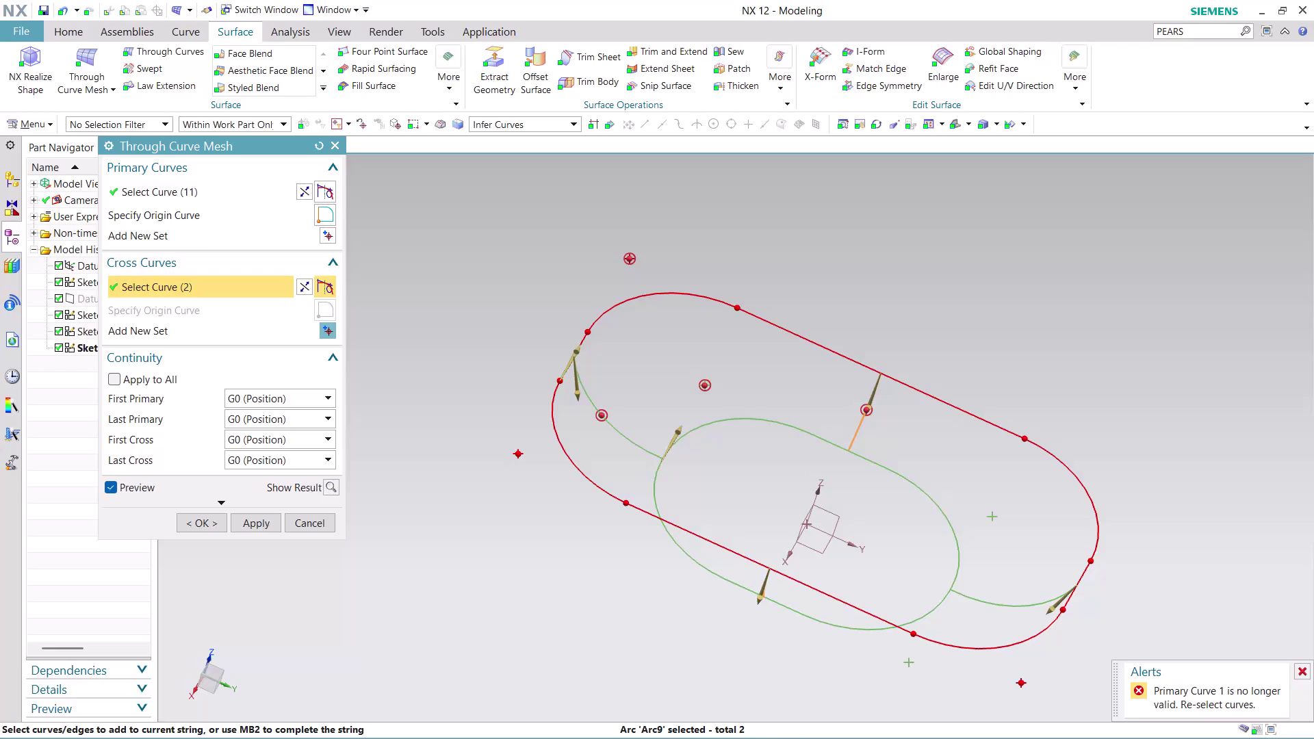
Cancel the invalid primary-curve attempt and relaunch Through Curve Mesh from the Surface tab.
click(311, 525)
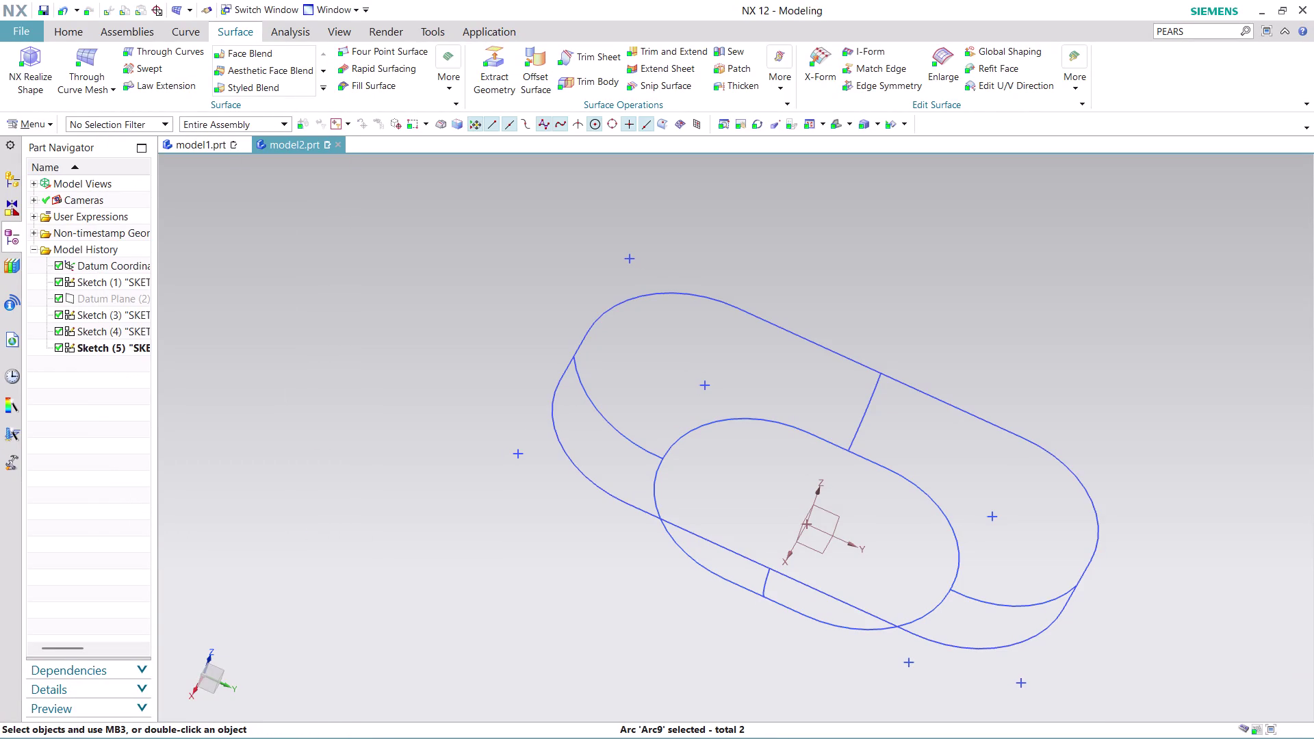
click(322, 337)
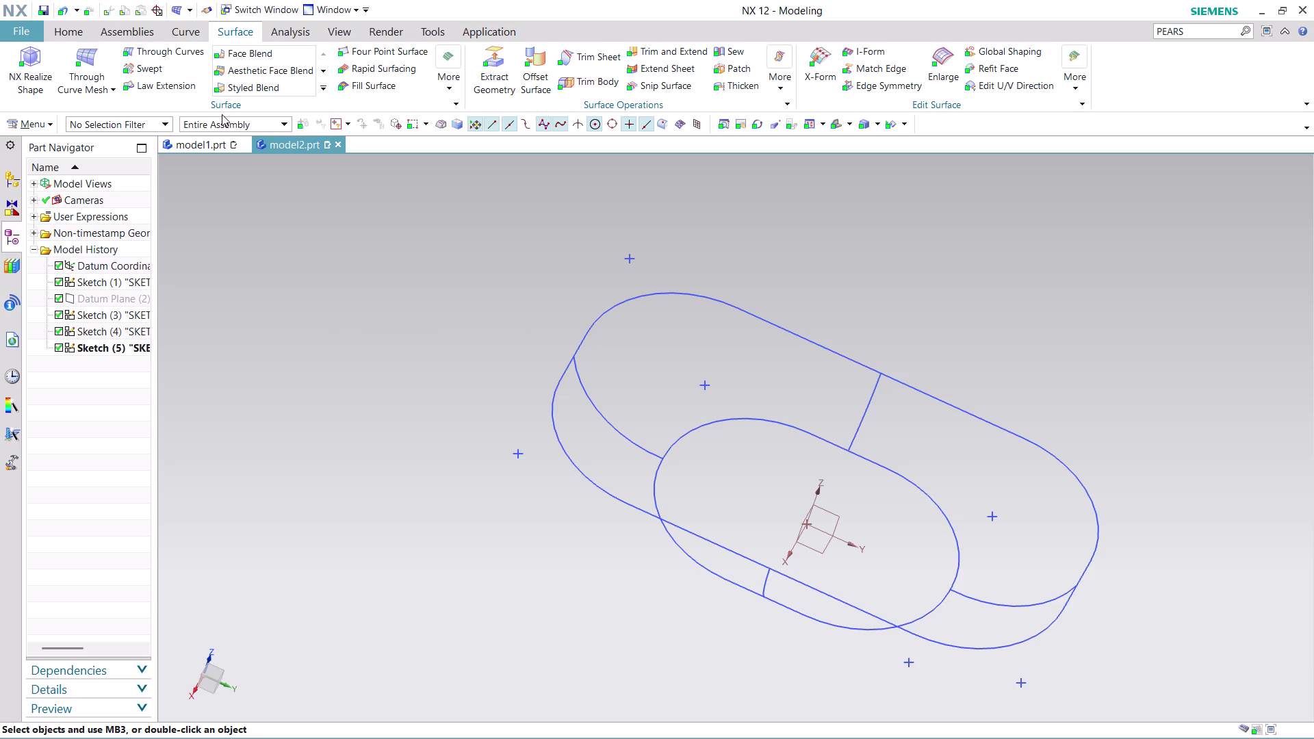
click(100, 65)
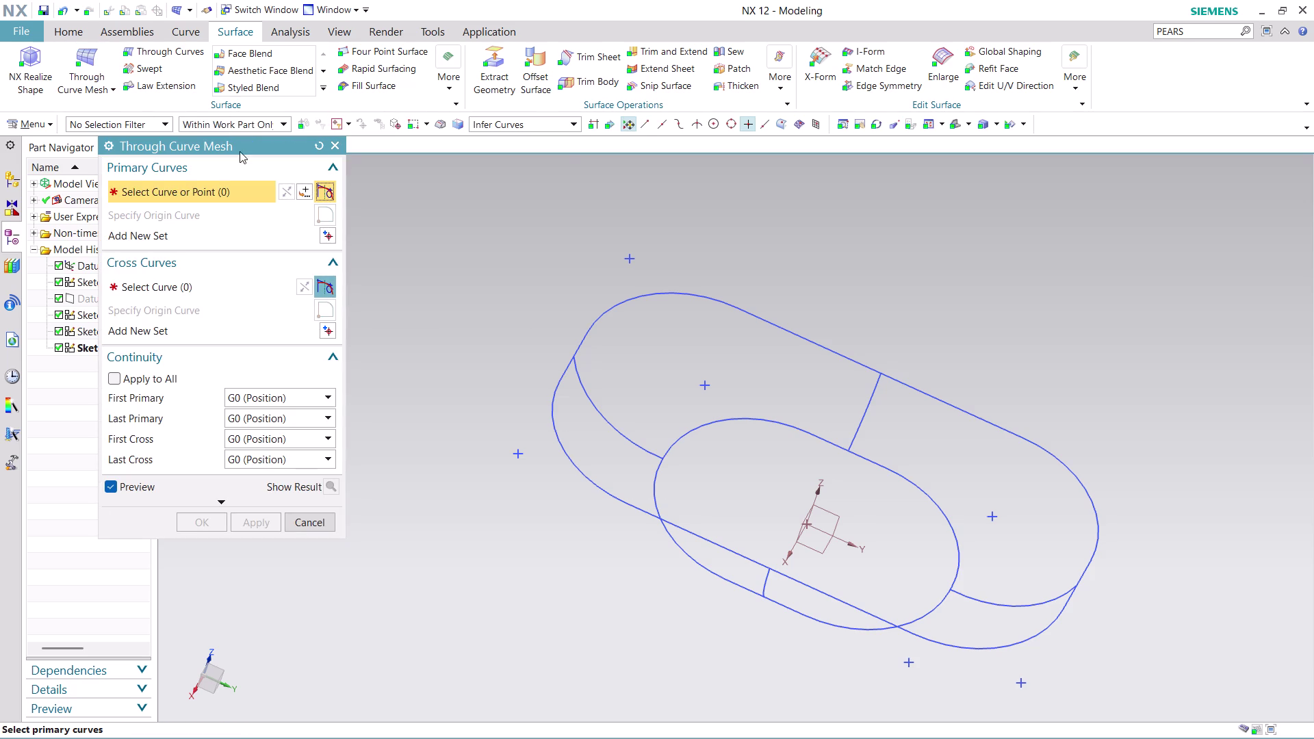
Using the Tangent Curves rule, set the outer capsule loop as the first primary string, reversed.
click(566, 124)
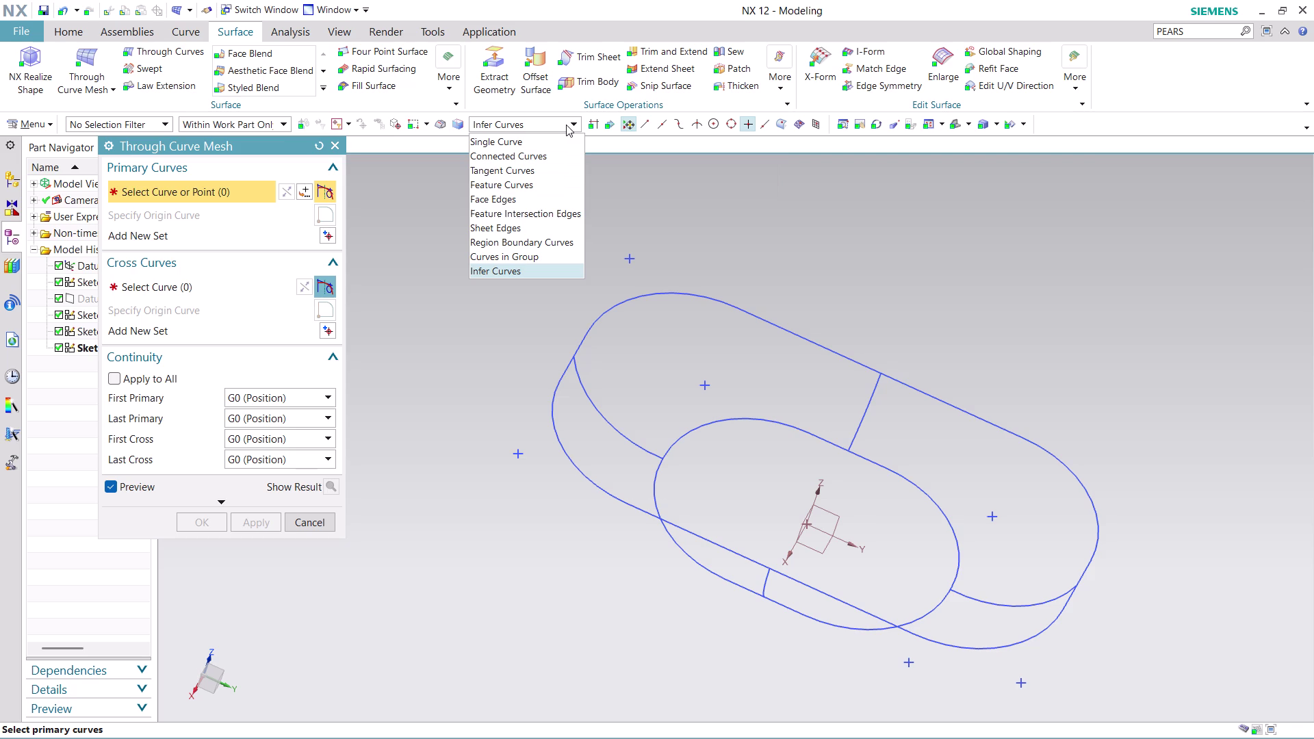
click(543, 170)
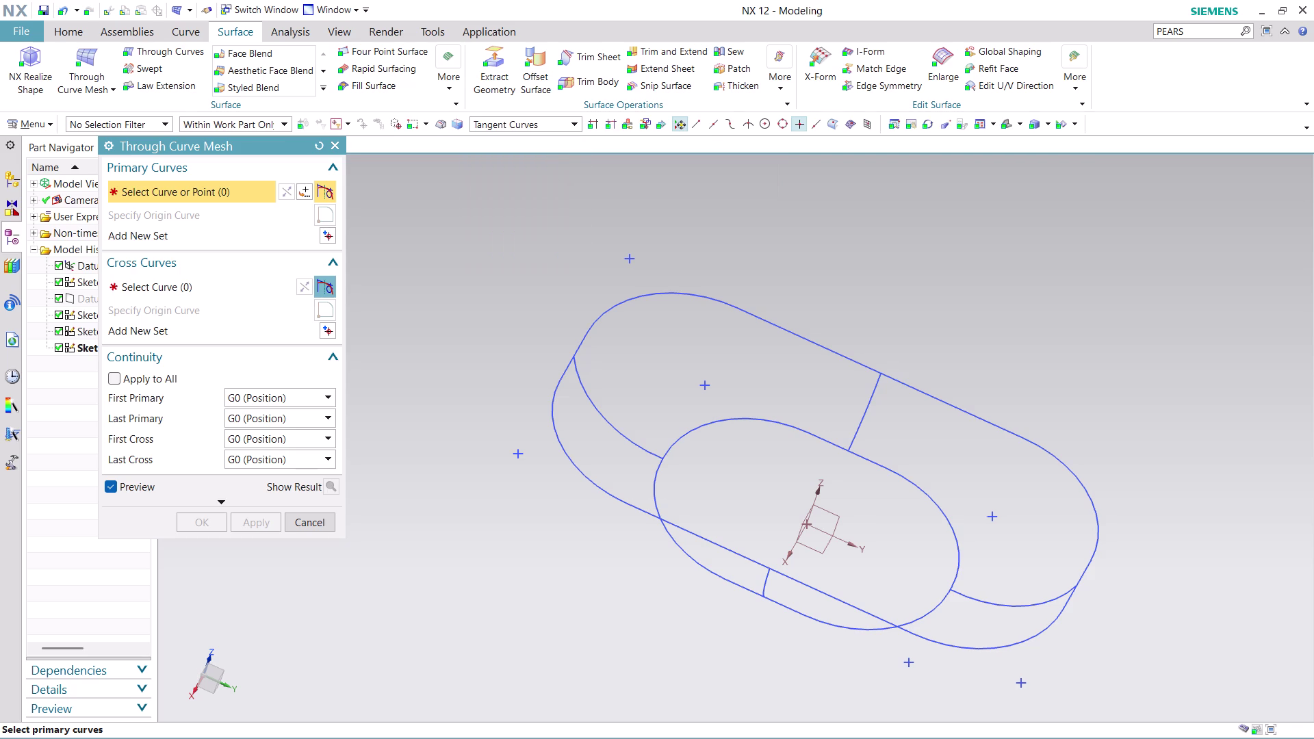
click(572, 354)
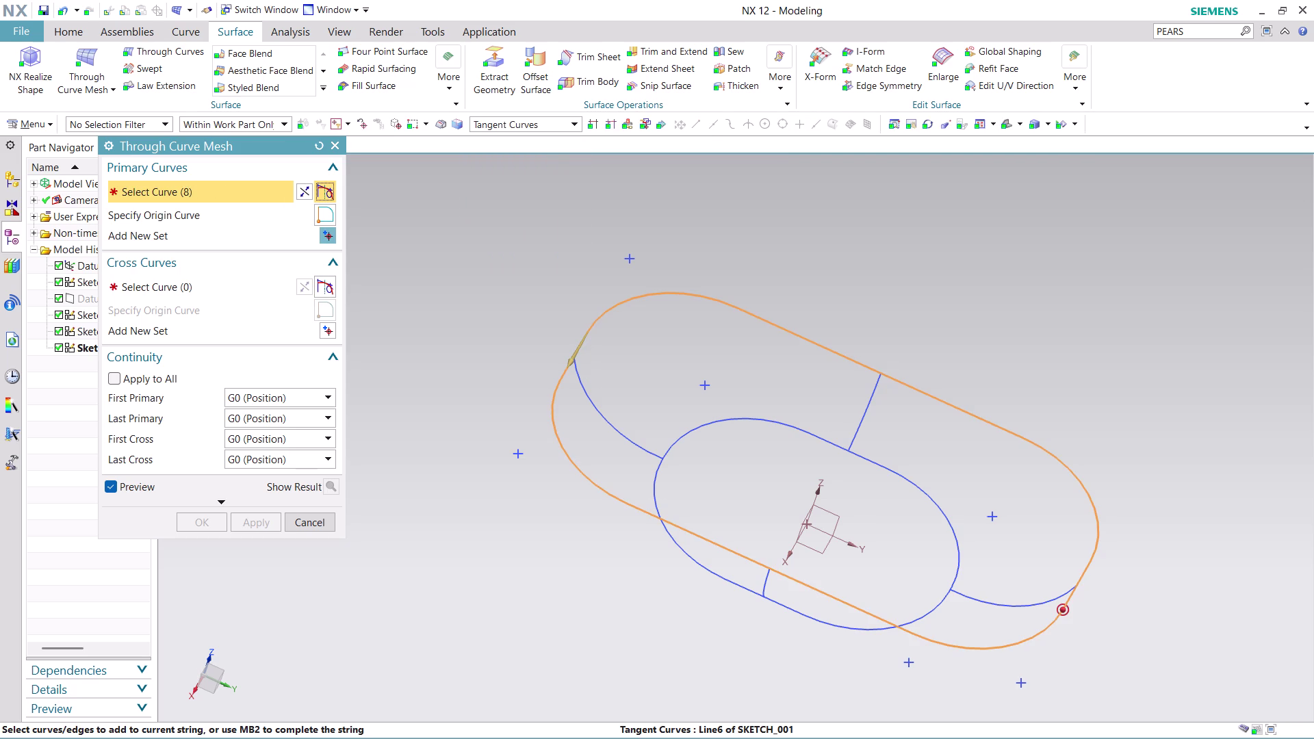
click(310, 194)
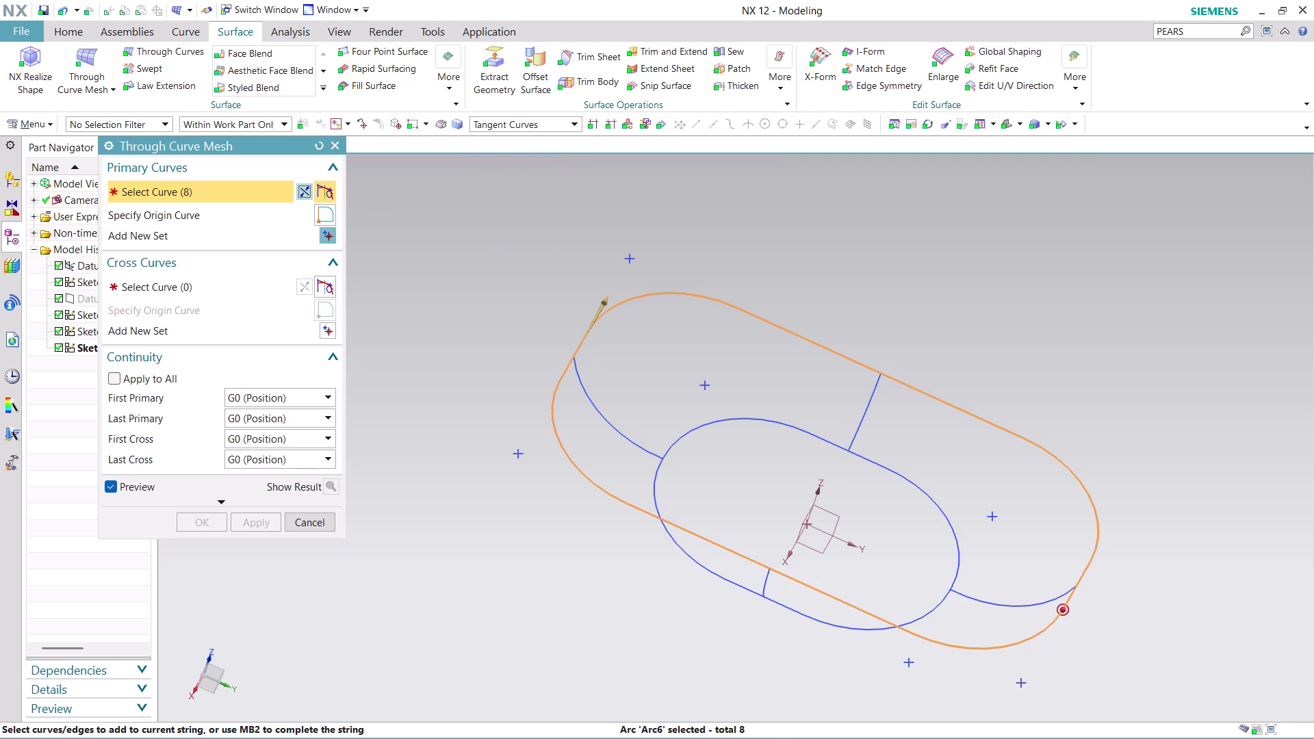
middle_click(413, 311)
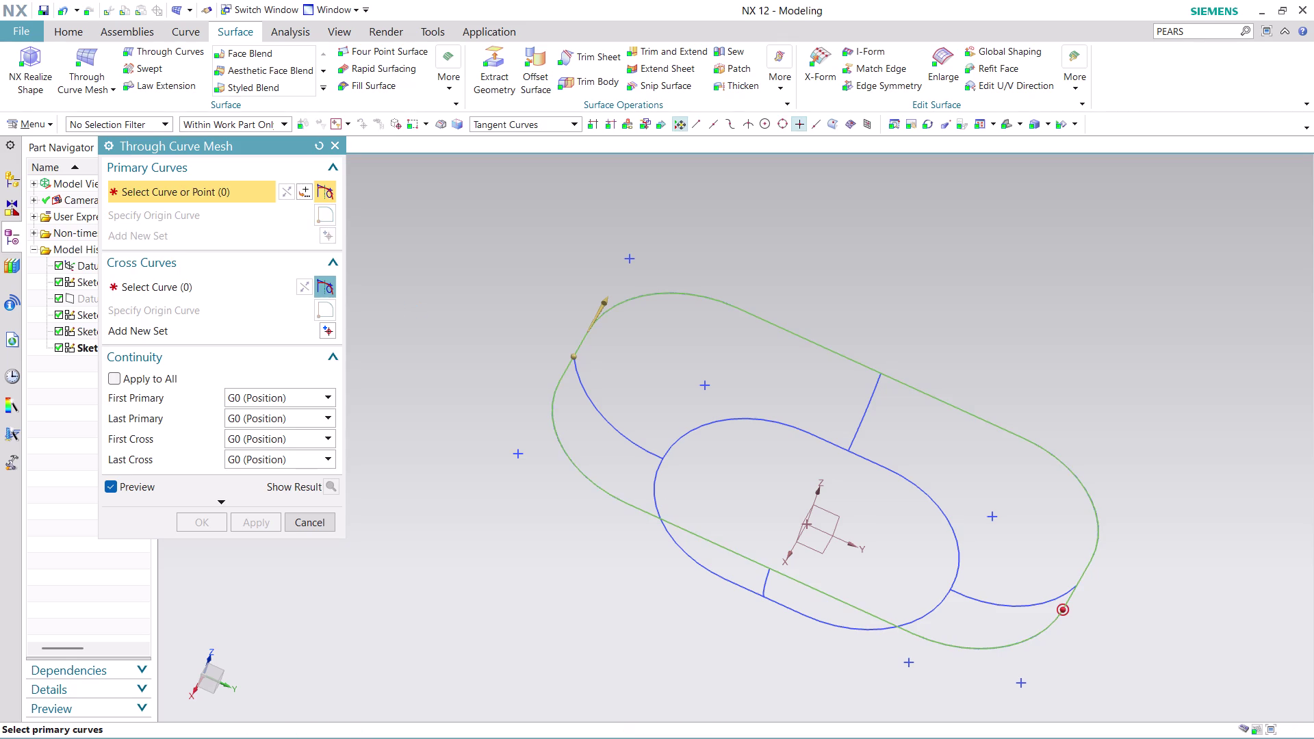
Add the inner capsule loop as the second primary string, reversed to match the outer.
click(657, 468)
click(306, 188)
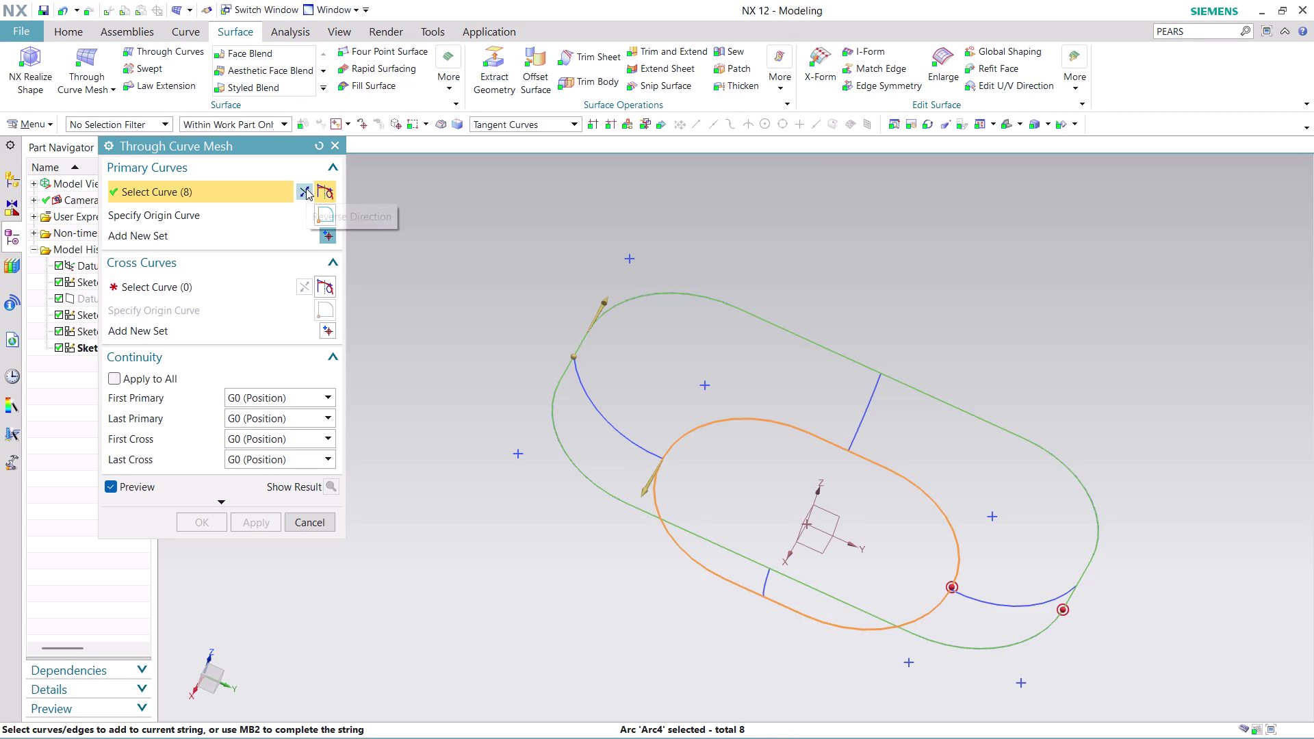
click(235, 287)
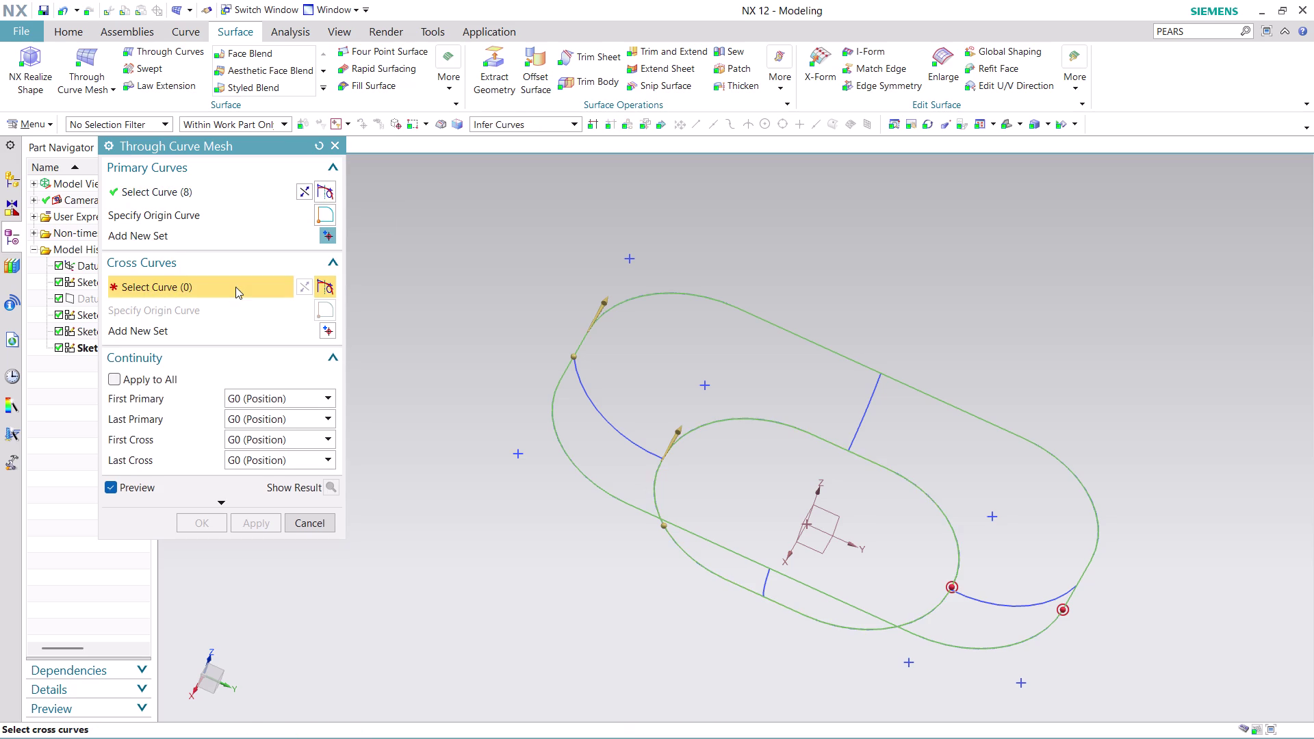
Try the lower-left arc and connecting line as cross curves, then cancel and reopen Through Curve Mesh.
click(603, 406)
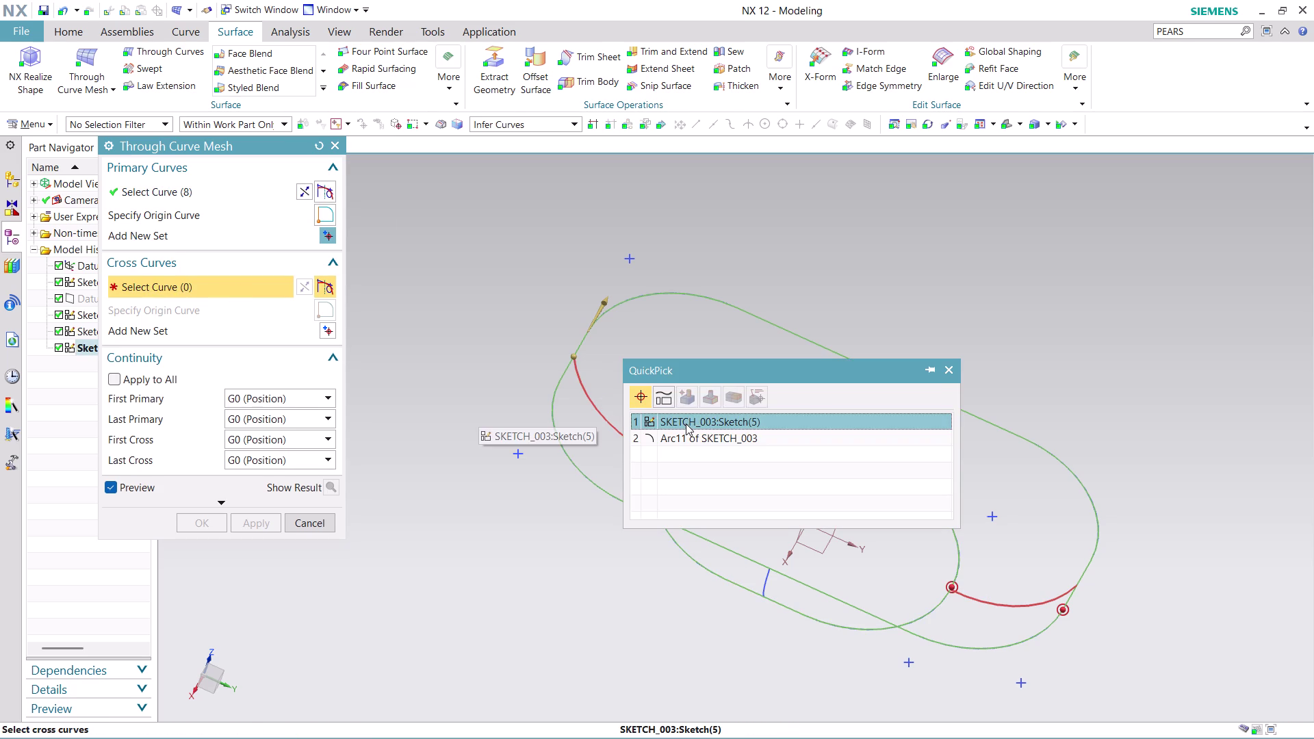
click(686, 424)
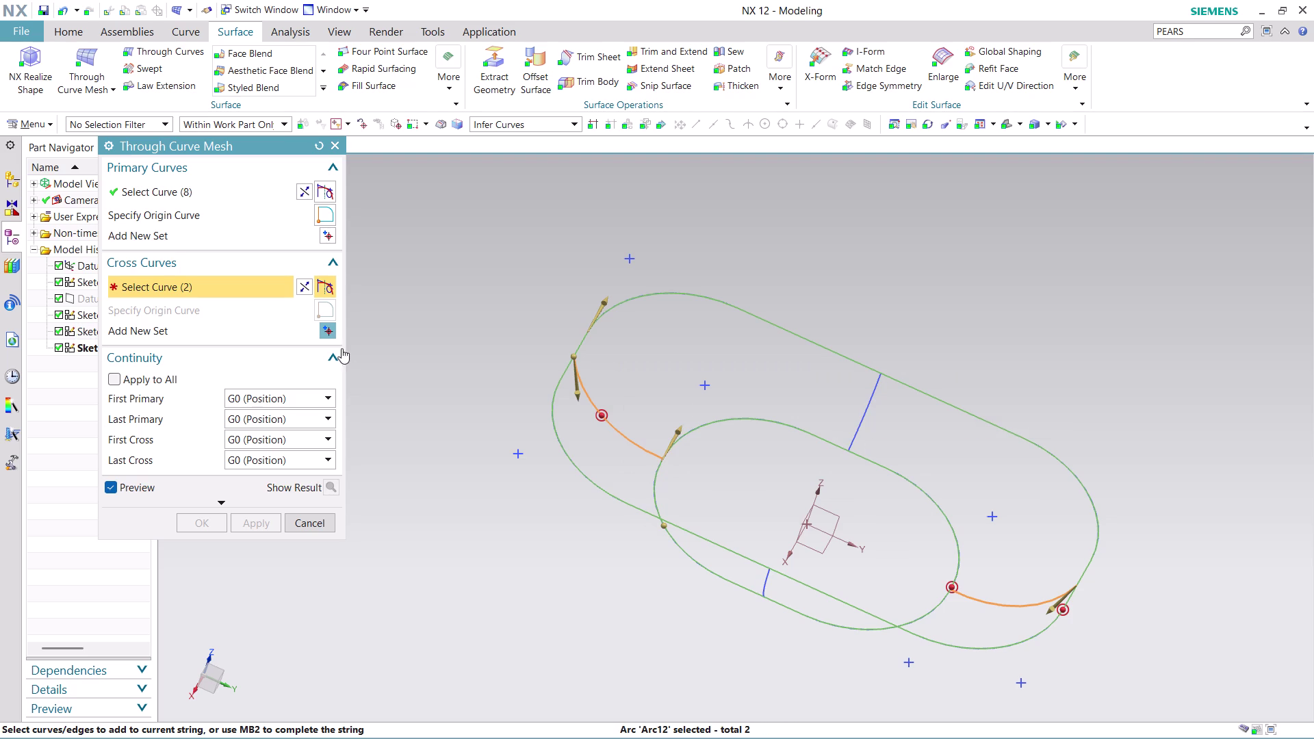
click(330, 329)
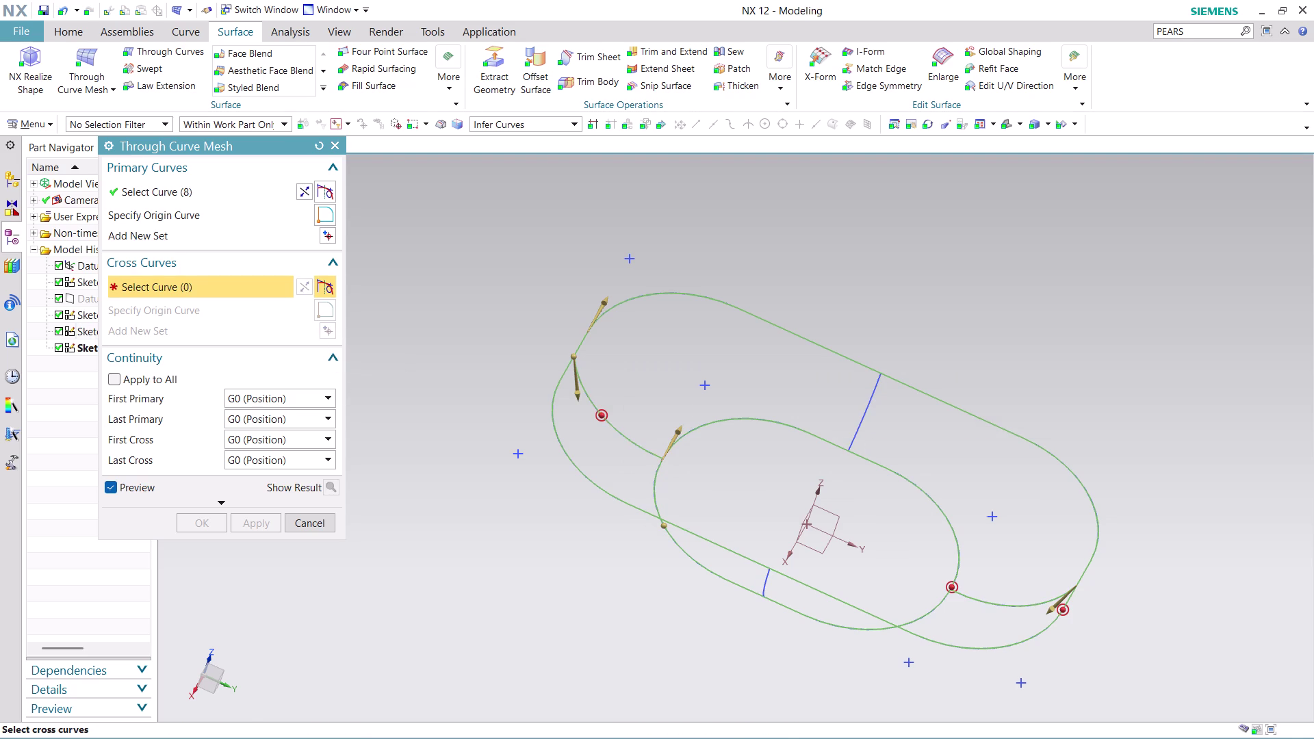
click(868, 404)
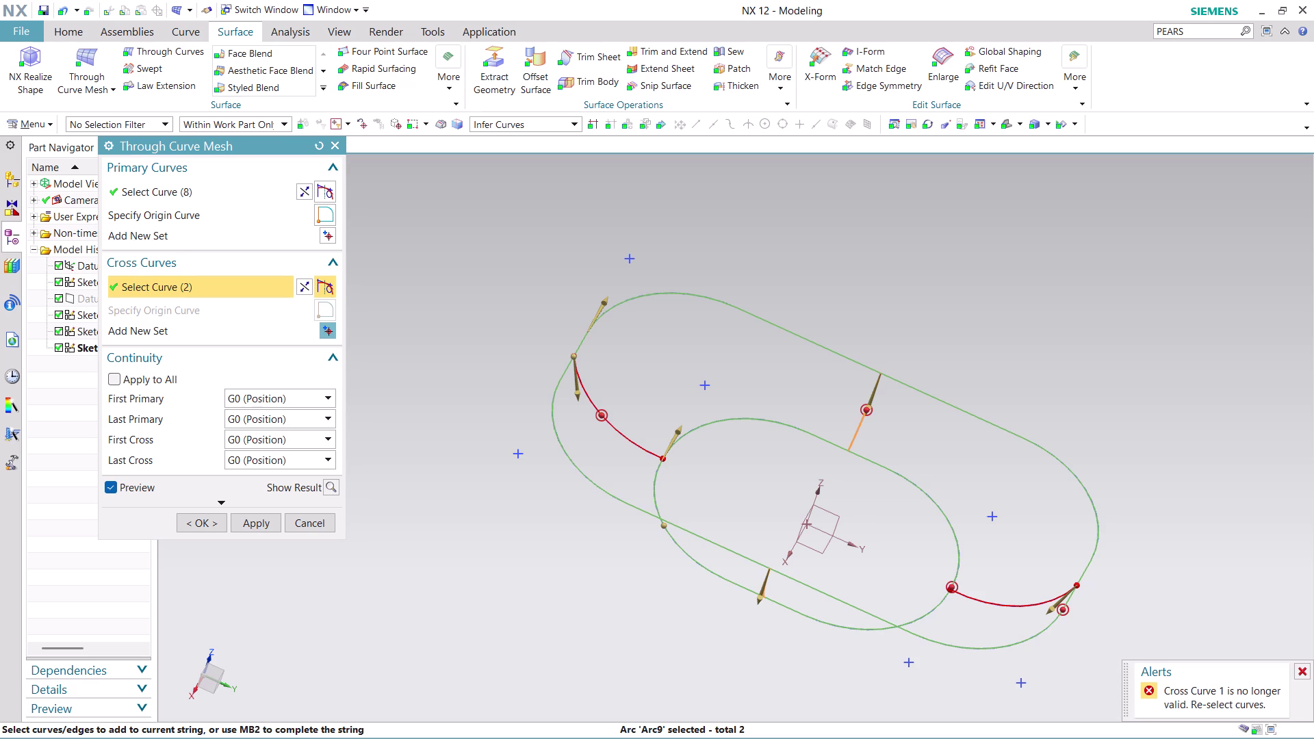
click(326, 526)
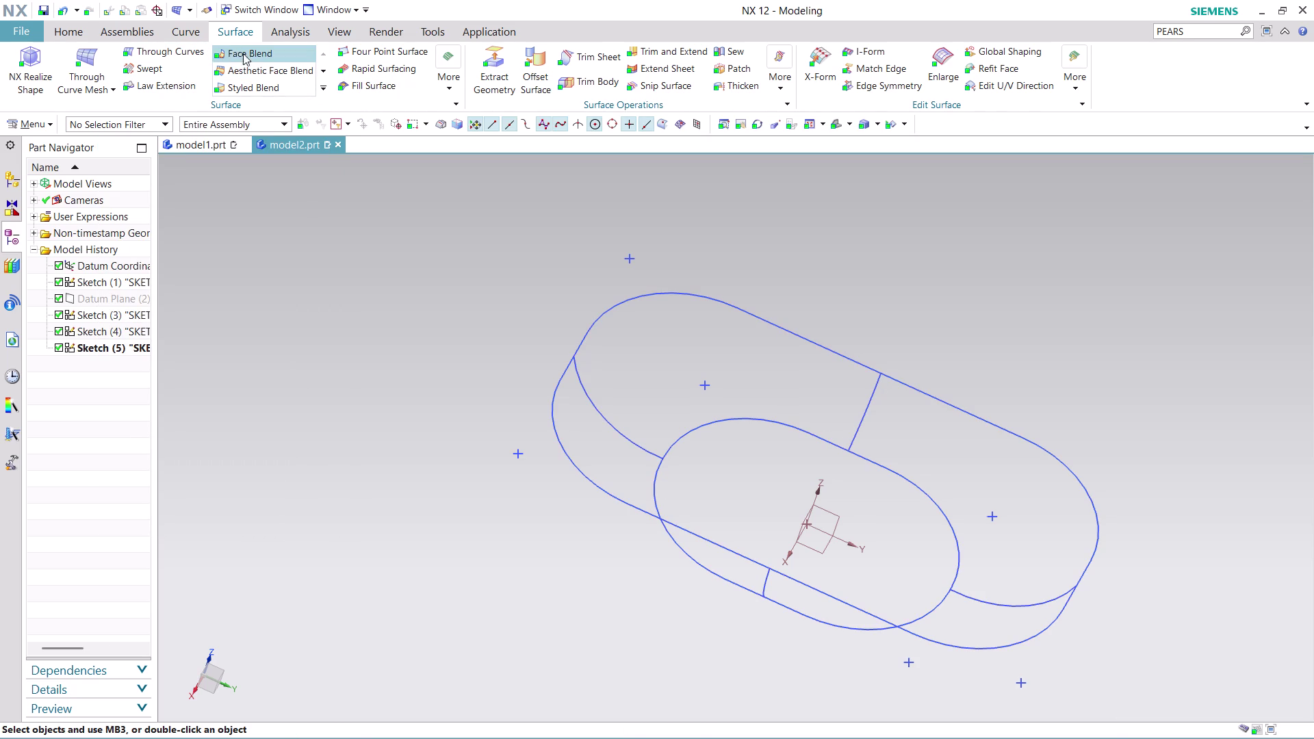
click(95, 54)
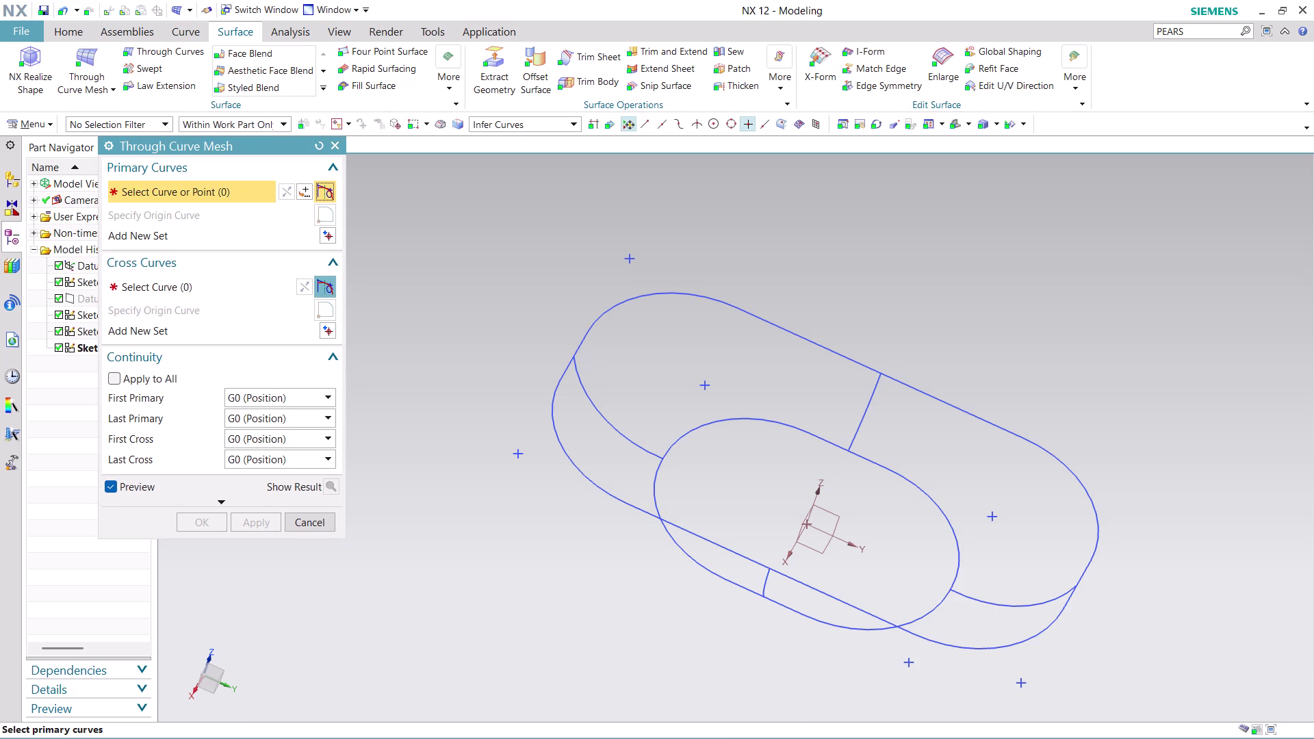
Reselect the outer and inner capsule loops as primary strings with Tangent Curves, reversing the inner.
click(531, 123)
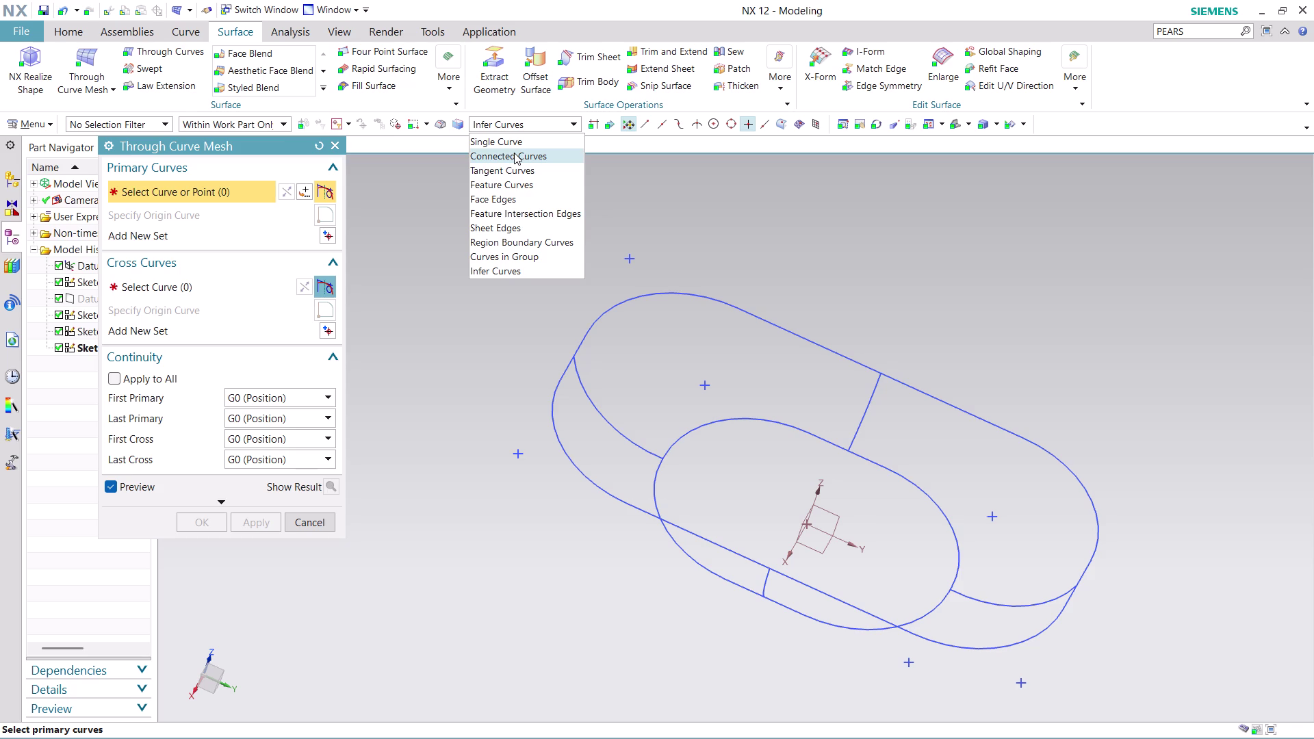
click(518, 171)
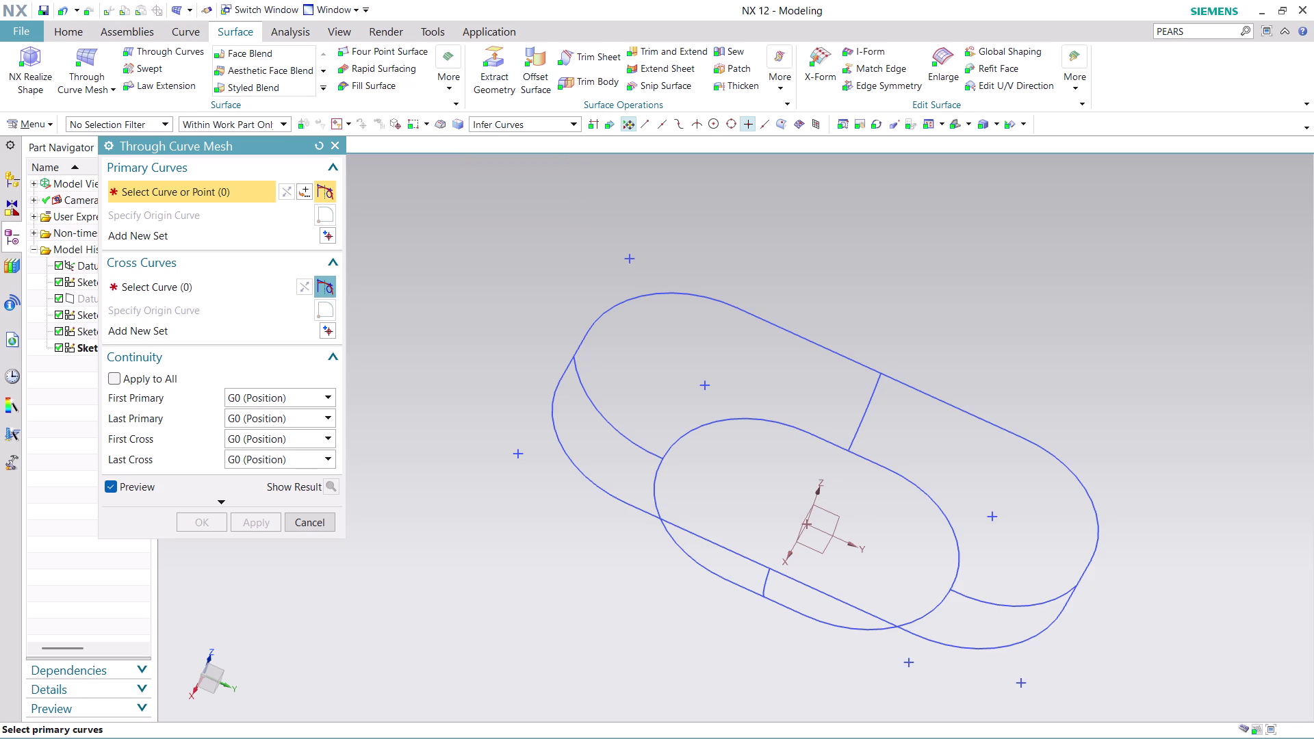
click(569, 358)
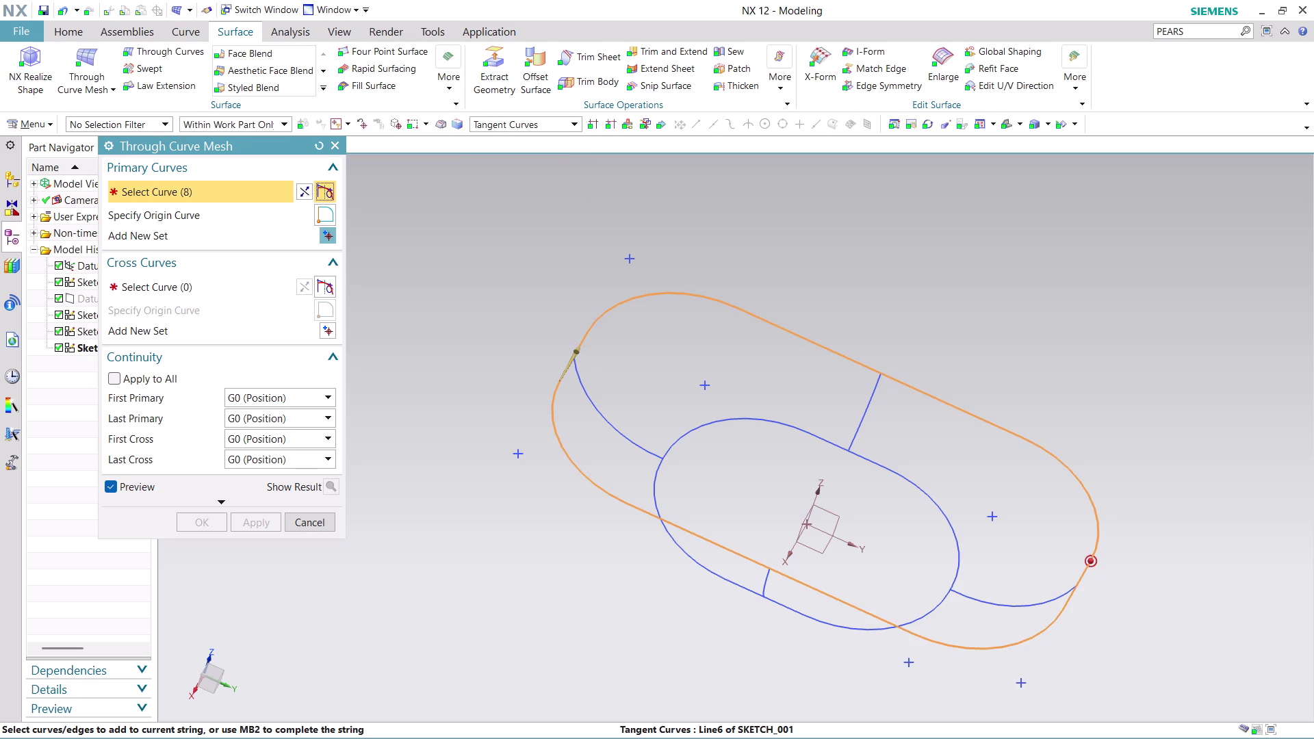
middle_click(536, 260)
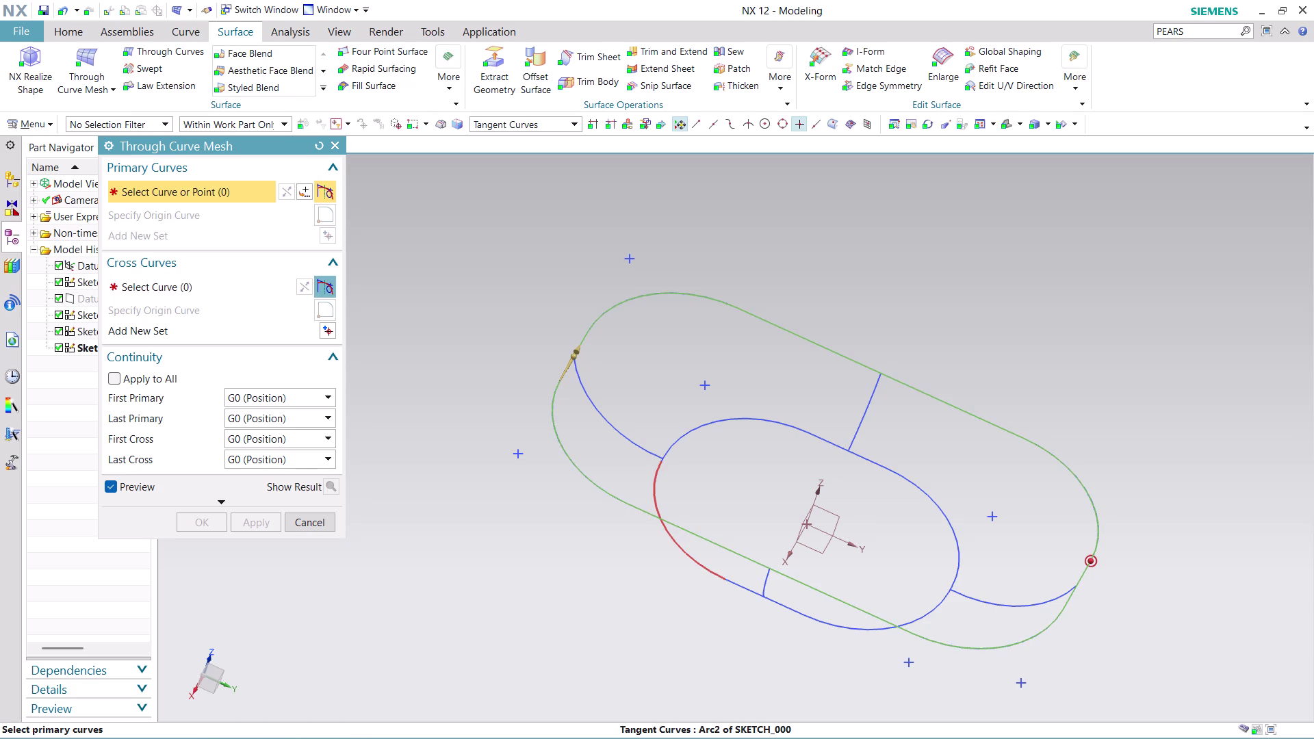
click(652, 492)
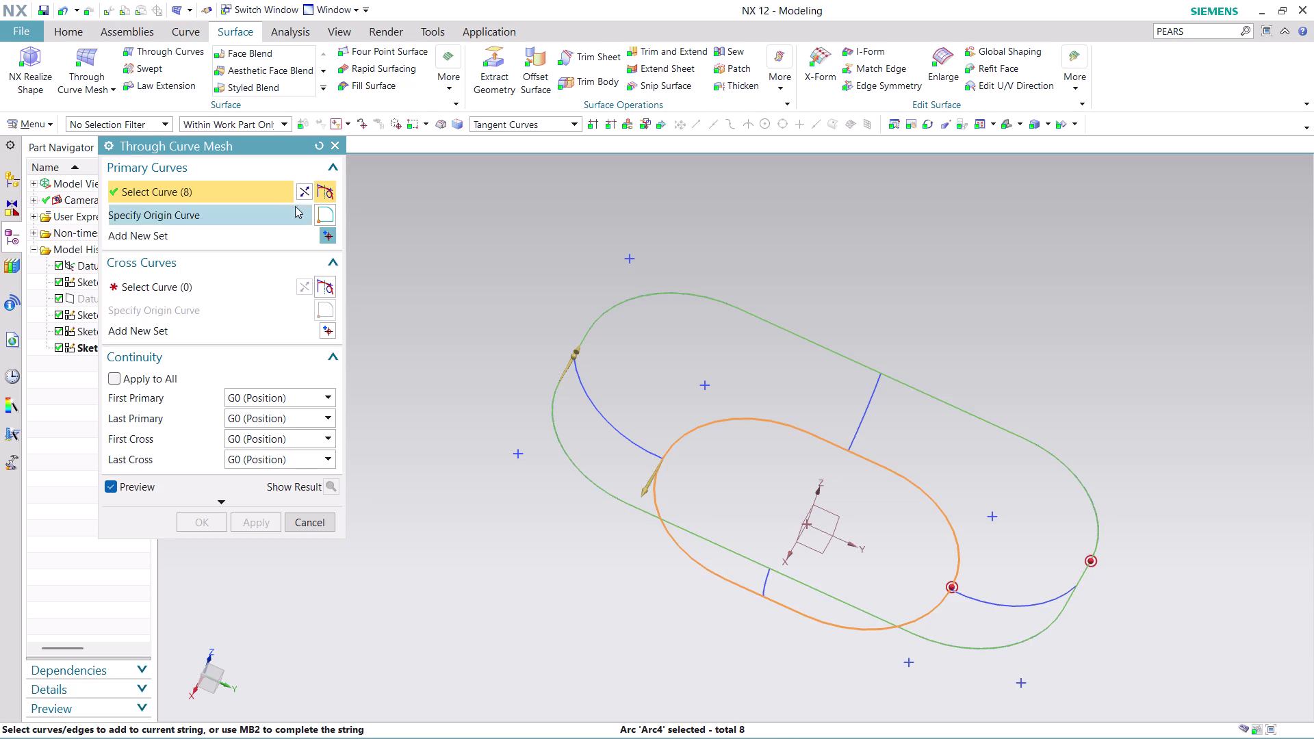
click(309, 188)
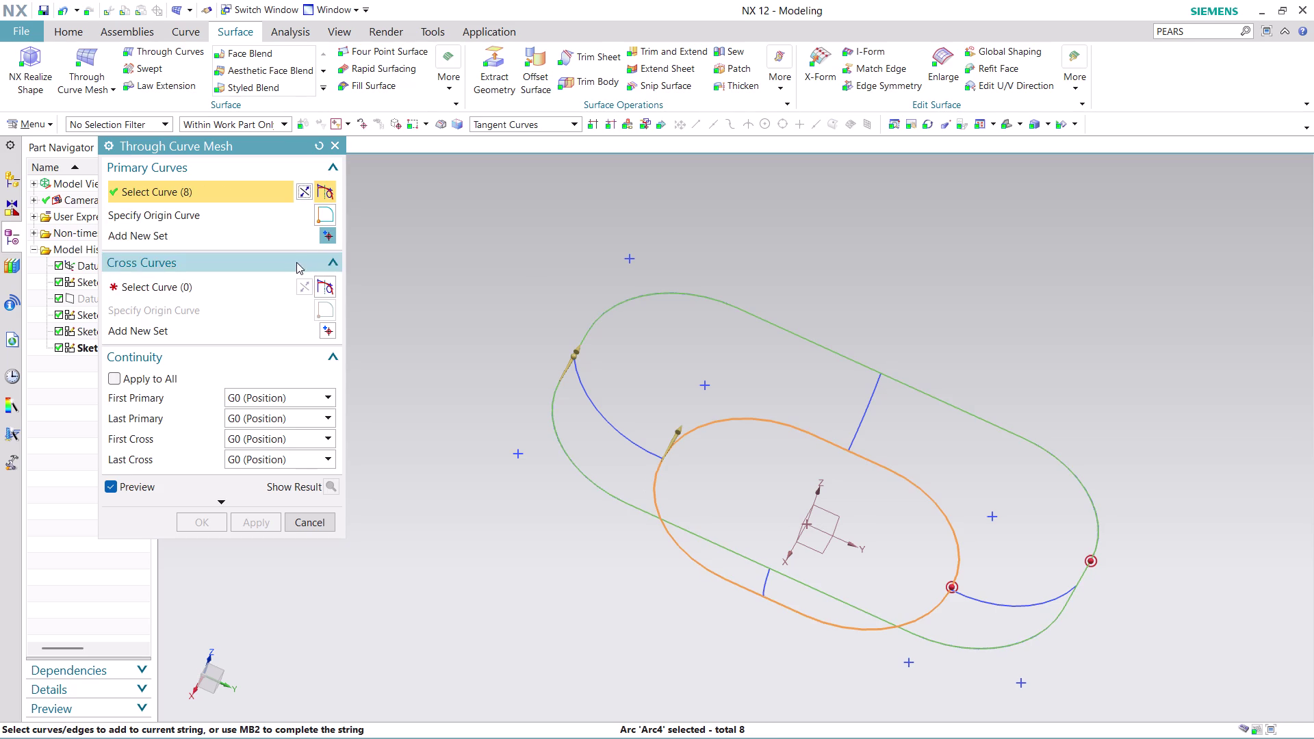
click(258, 292)
With Tangent Curves, pick the upper-left arc and middle line as the first cross string.
click(541, 128)
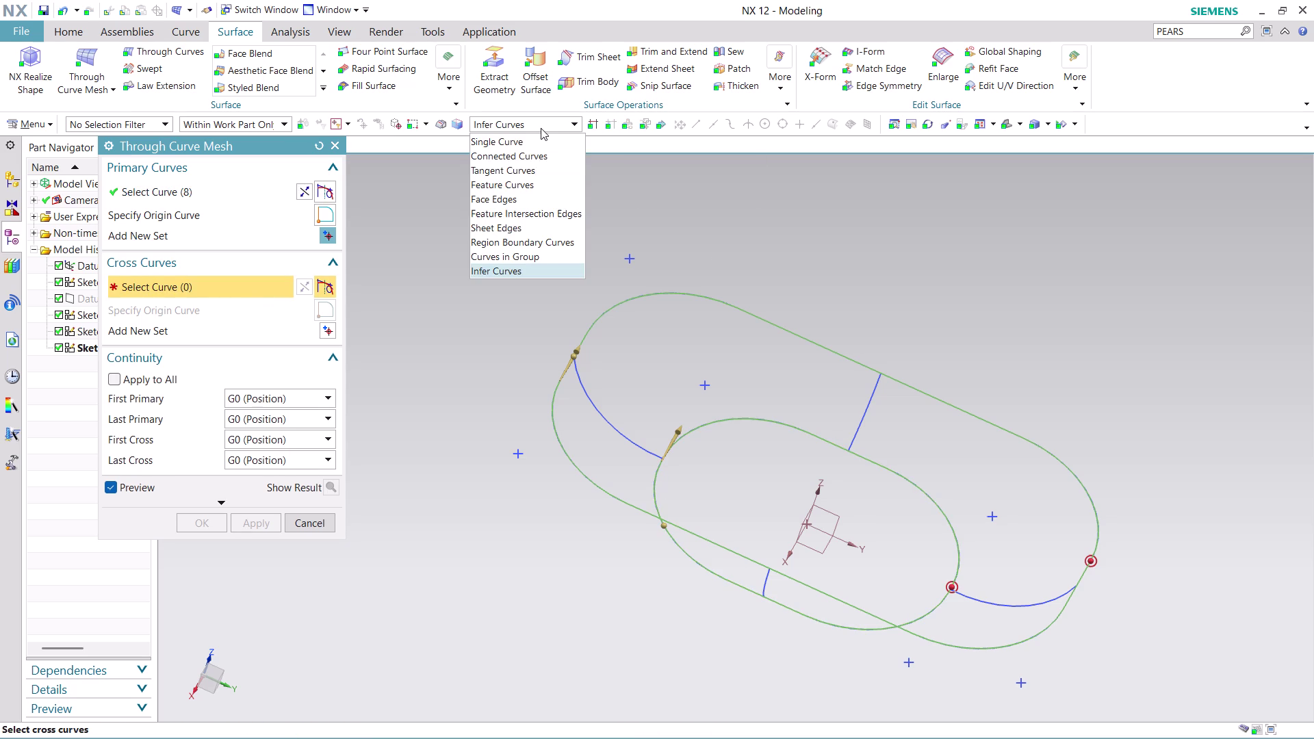
click(521, 165)
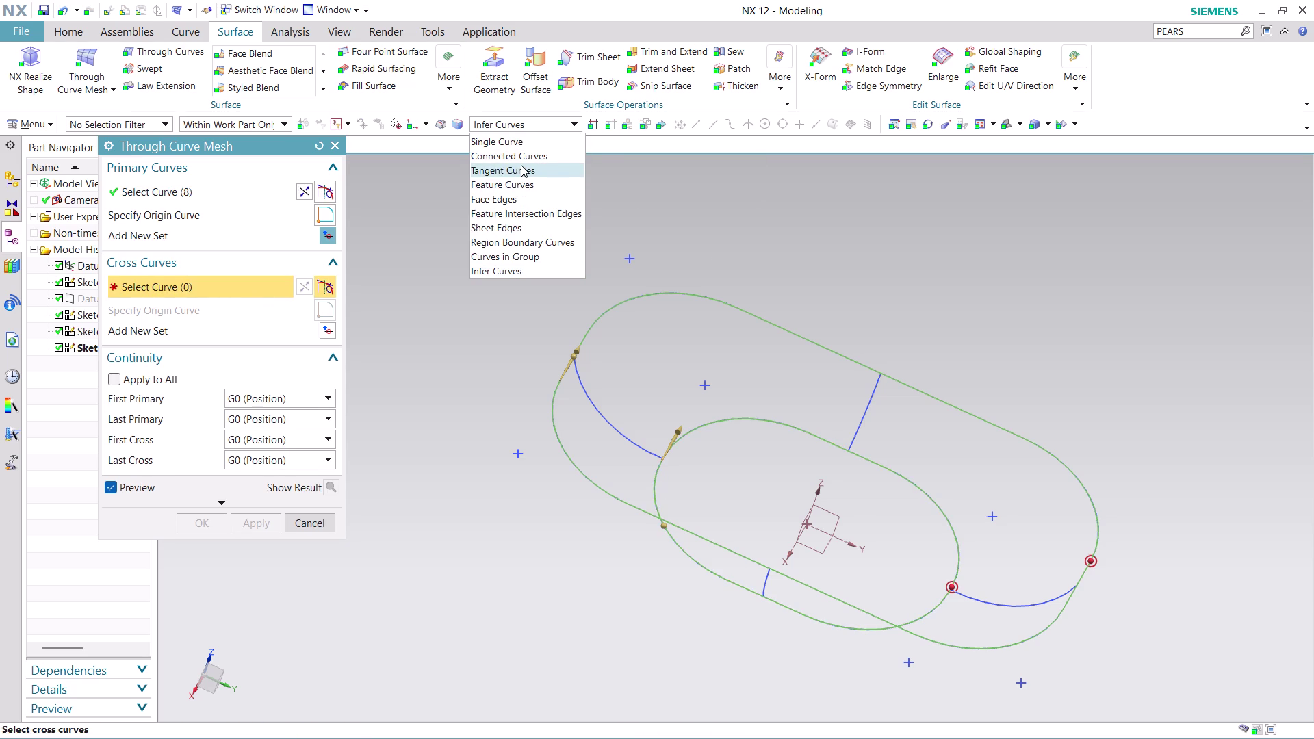
click(587, 390)
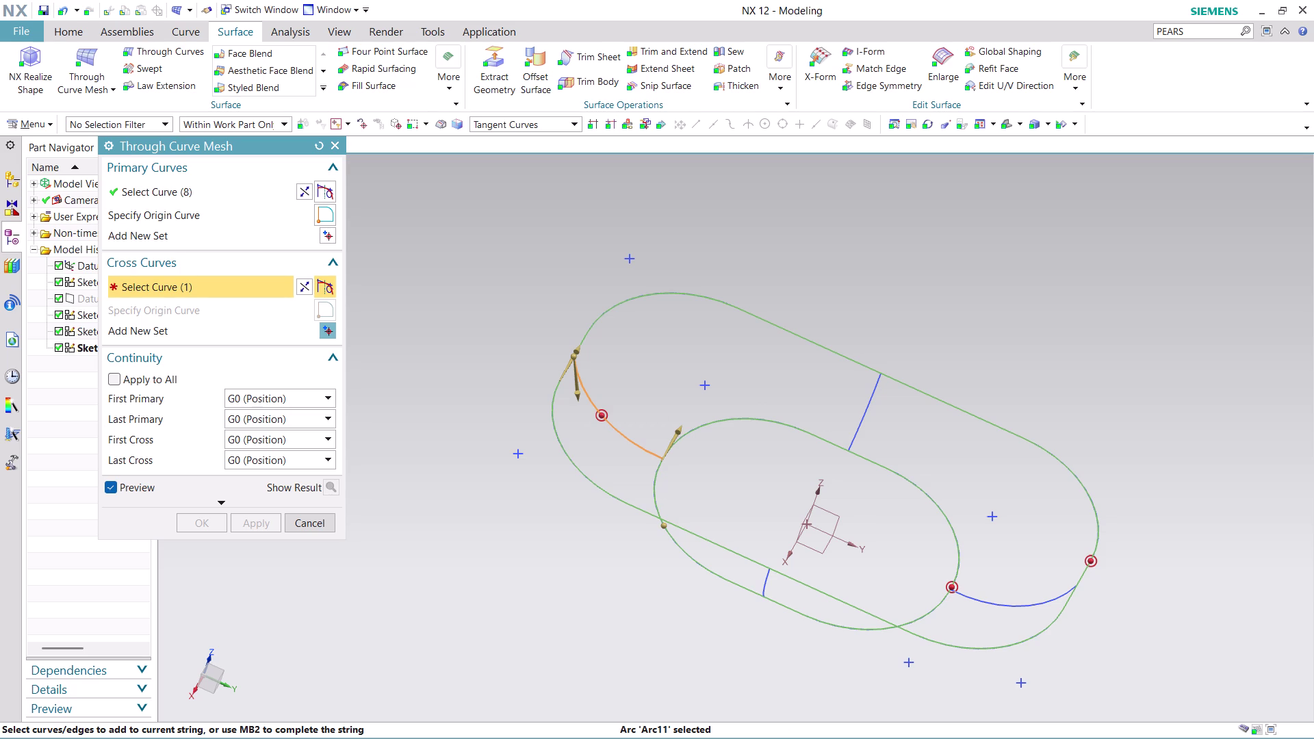
click(865, 404)
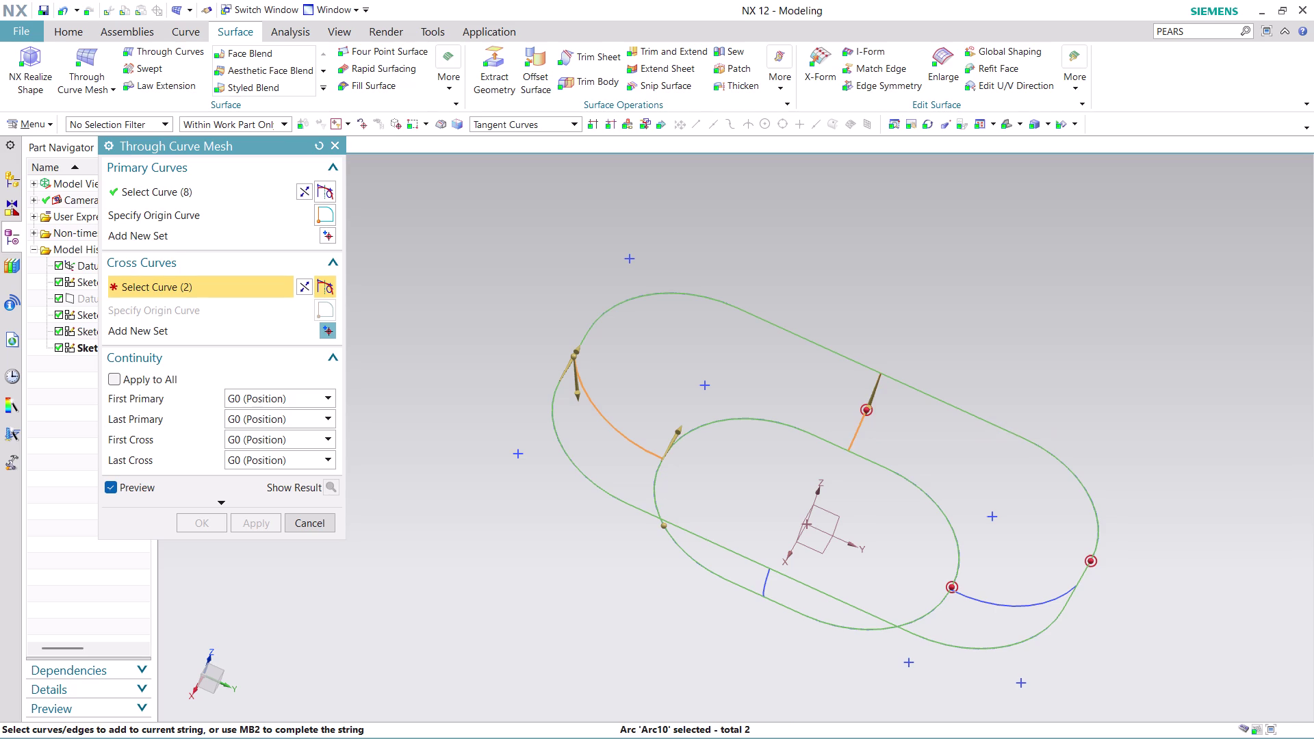
click(327, 330)
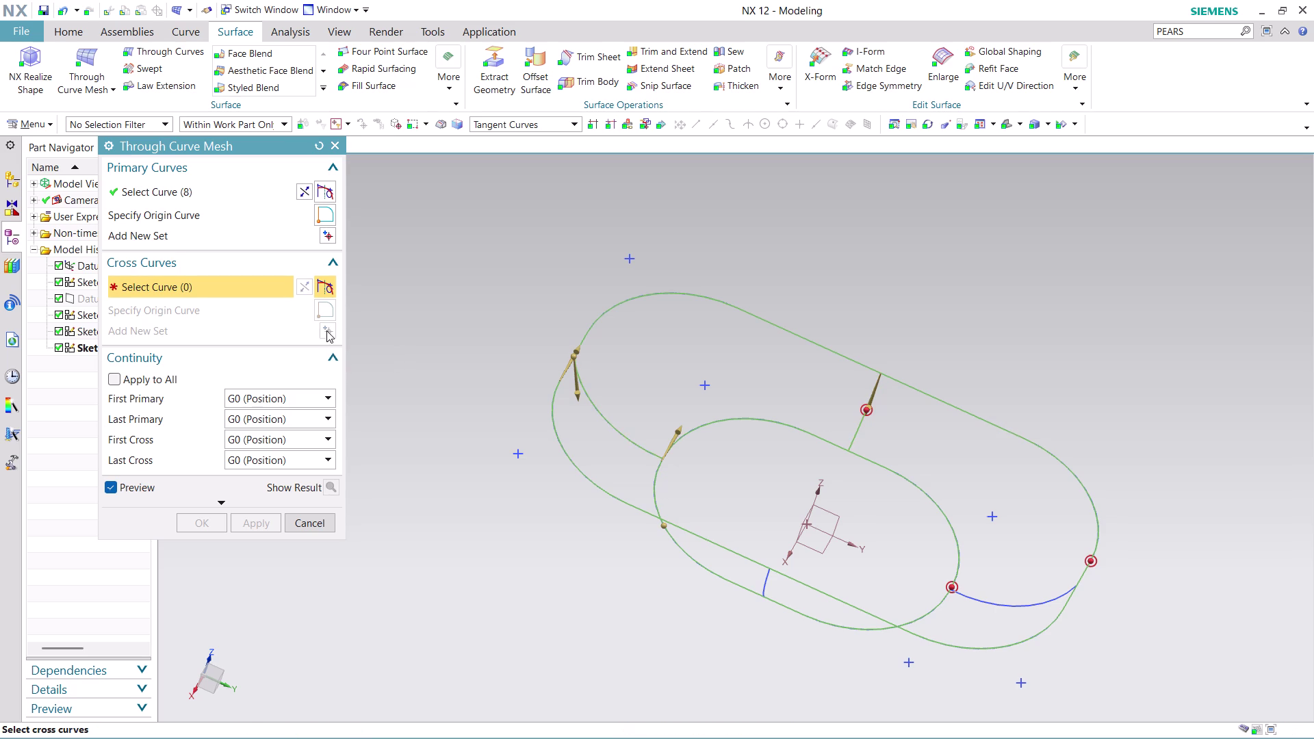
click(1024, 604)
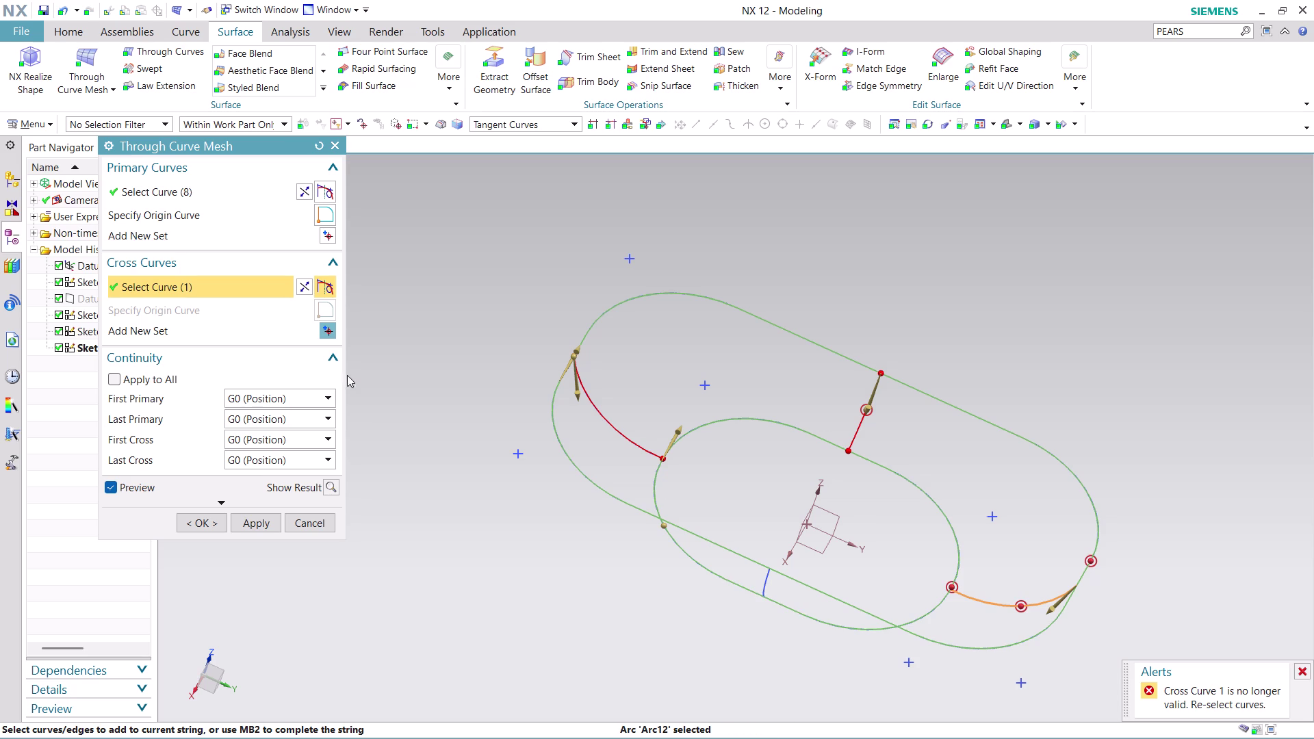
Add the lower-right arc and lower edge as another cross string, then cancel the invalid mesh.
click(330, 327)
click(764, 591)
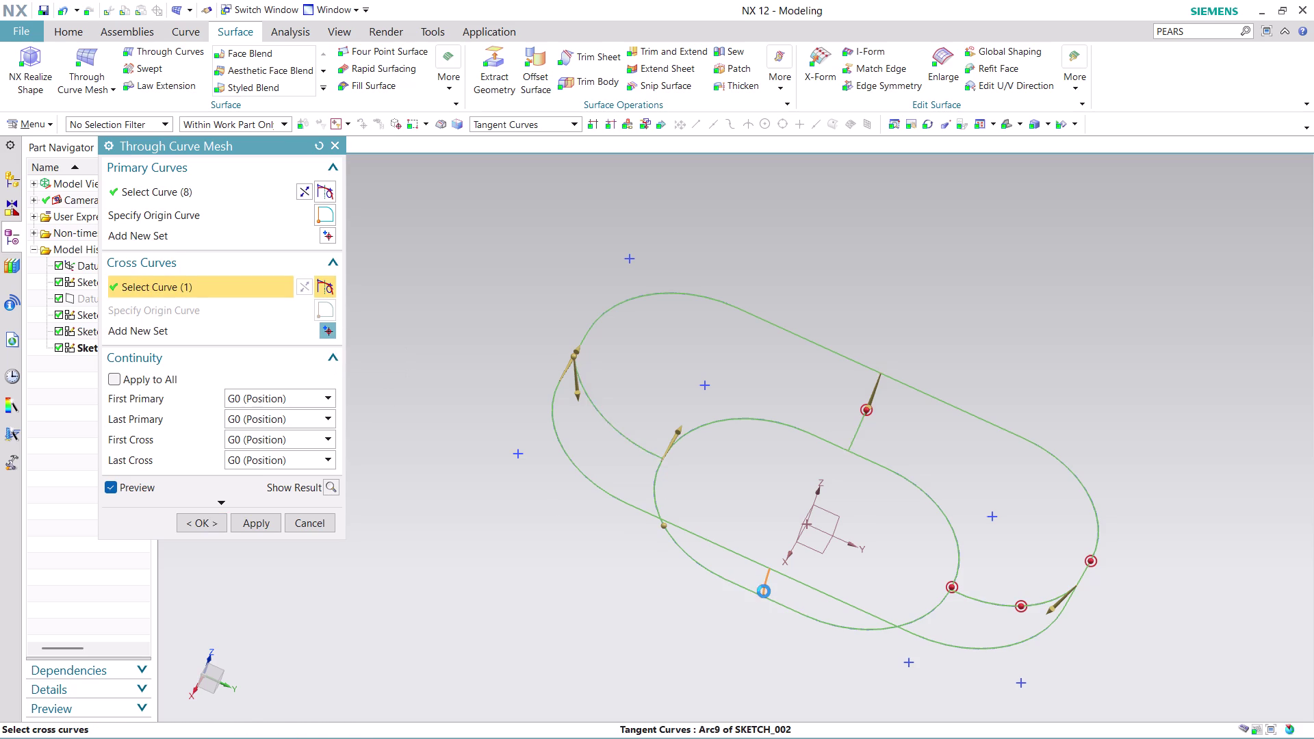
scroll(down, 3)
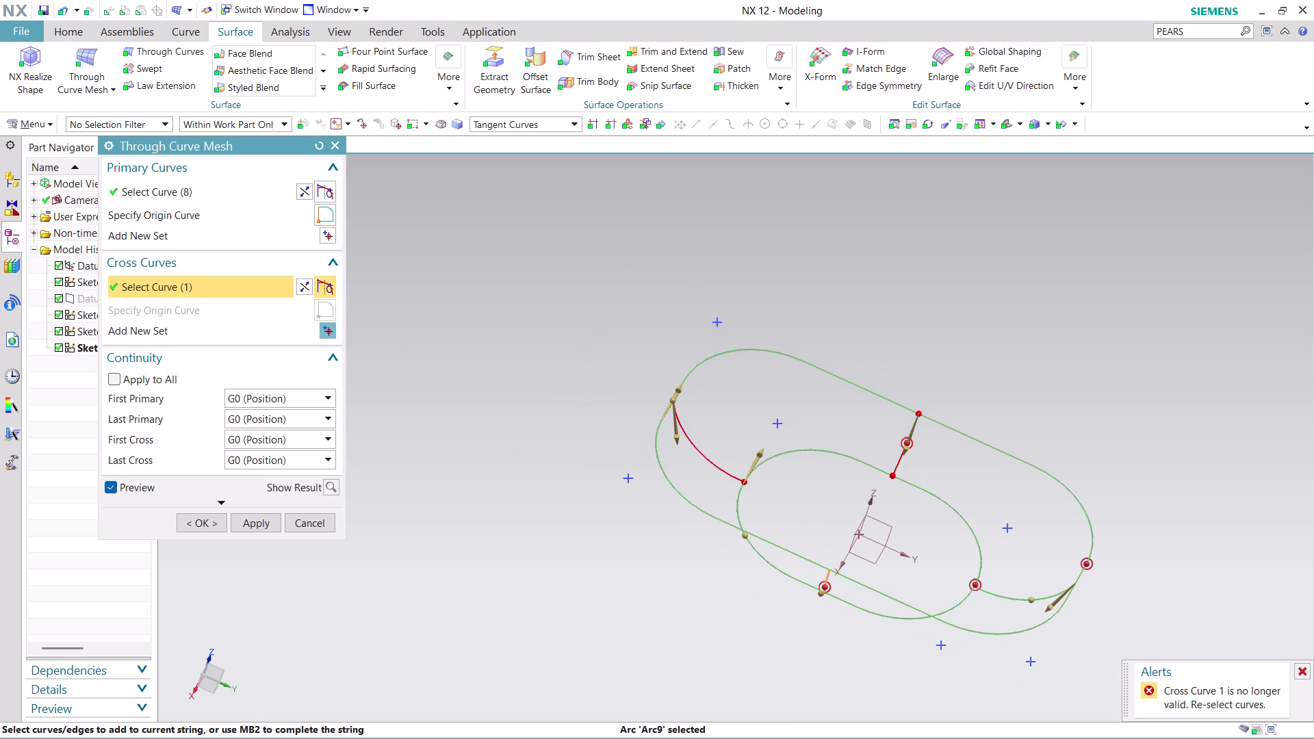
scroll(up, 3)
scroll(down, 3)
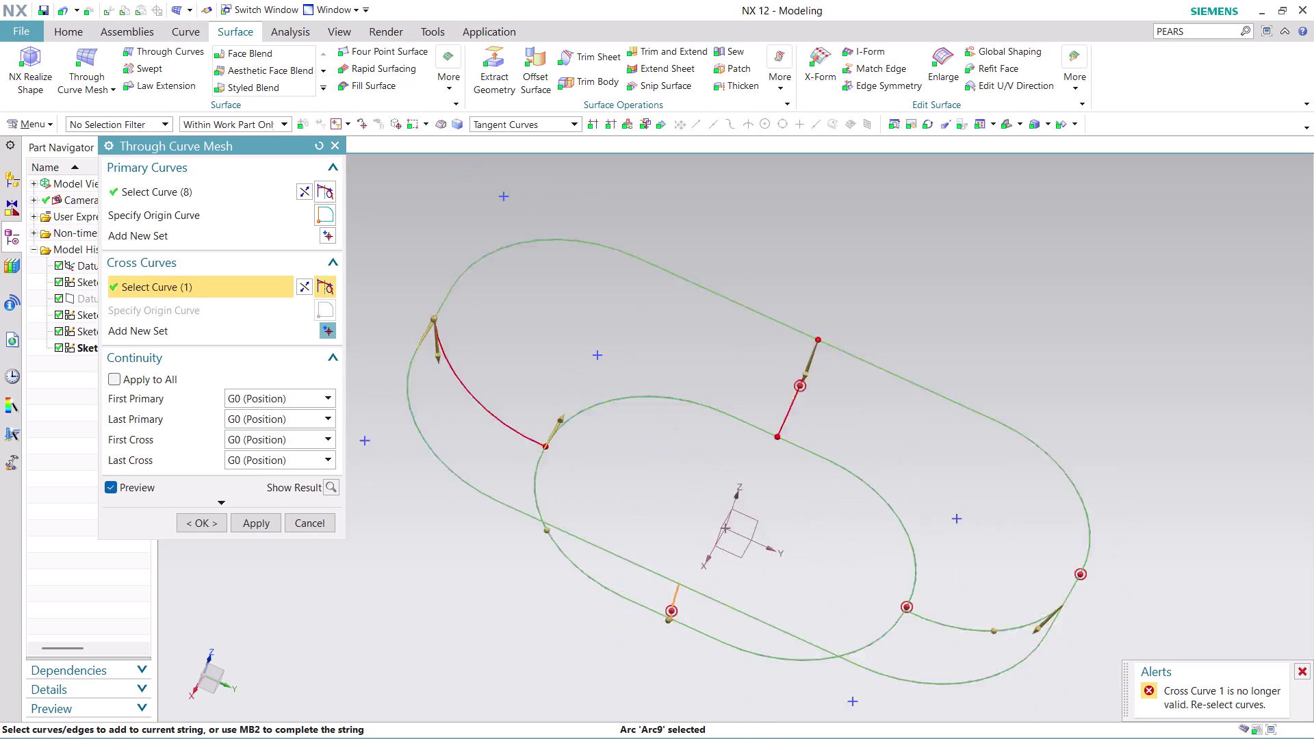
scroll(down, 3)
click(306, 522)
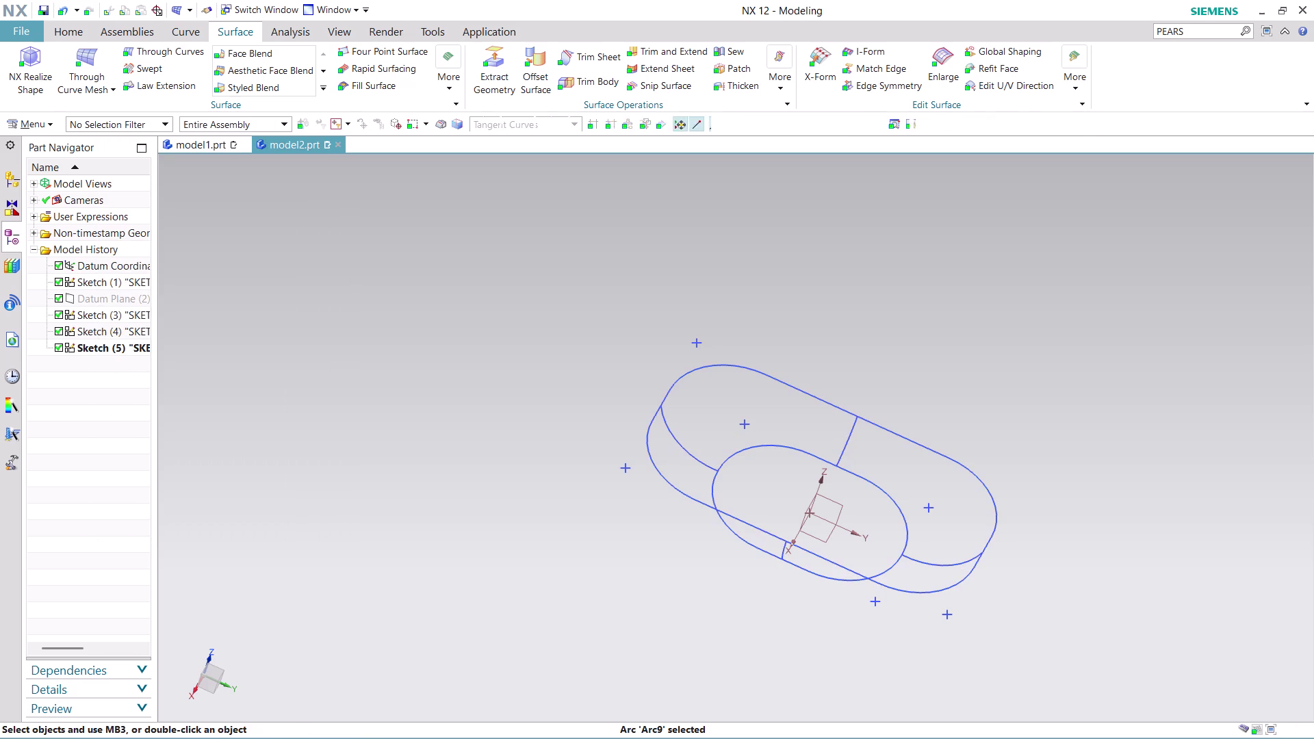
Relaunch Through Curve Mesh from the Surface tab with no curves selected.
scroll(up, 3)
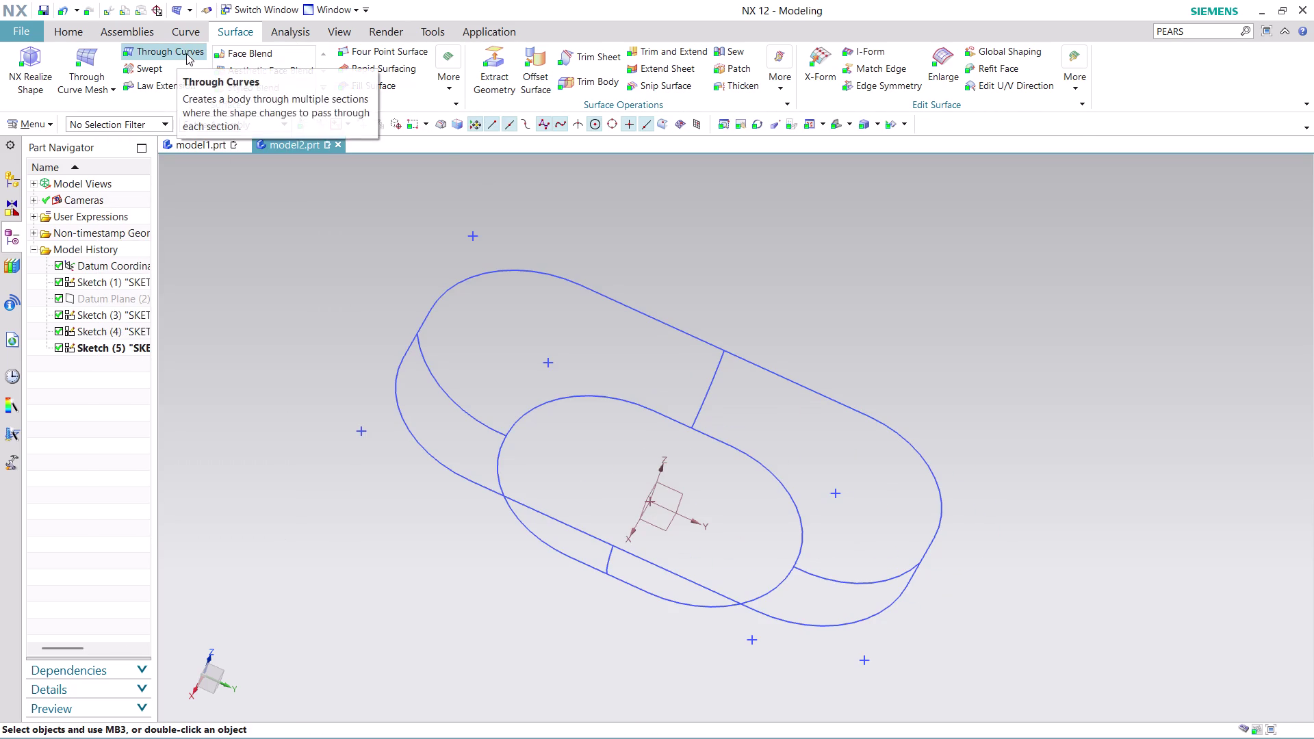
click(97, 55)
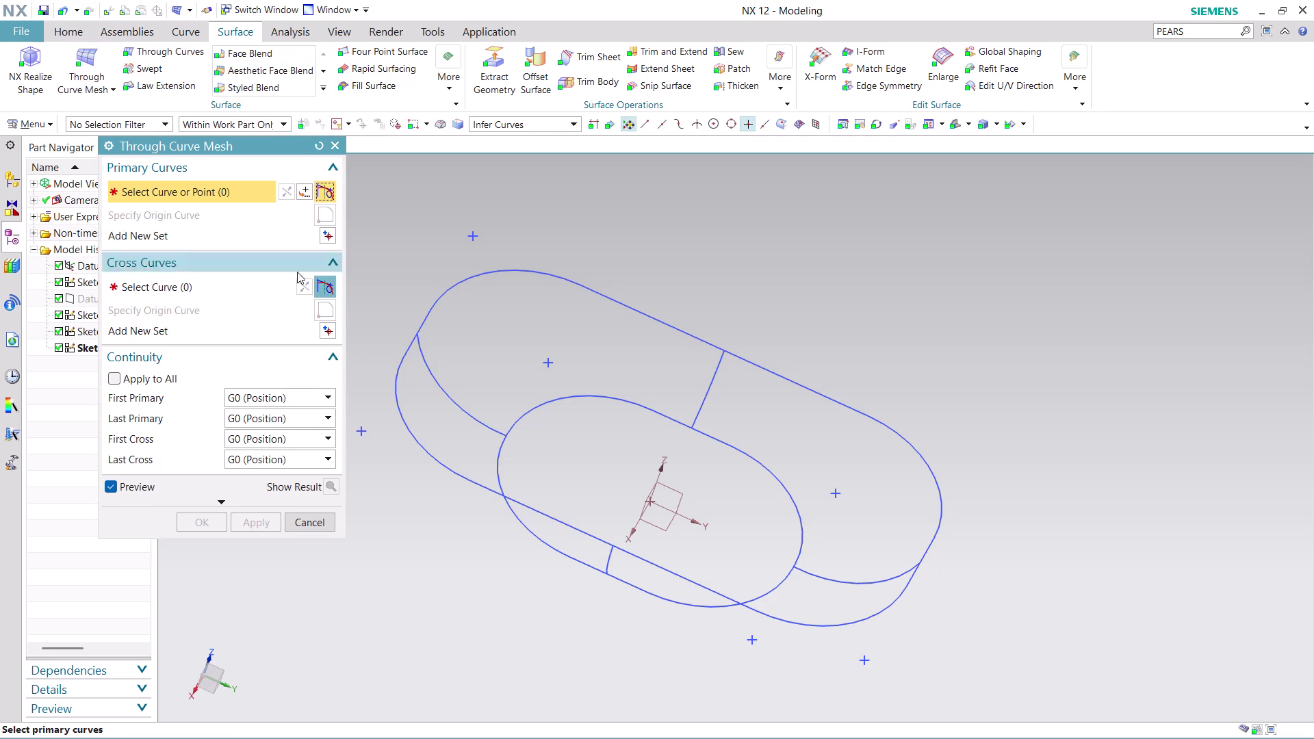
click(549, 125)
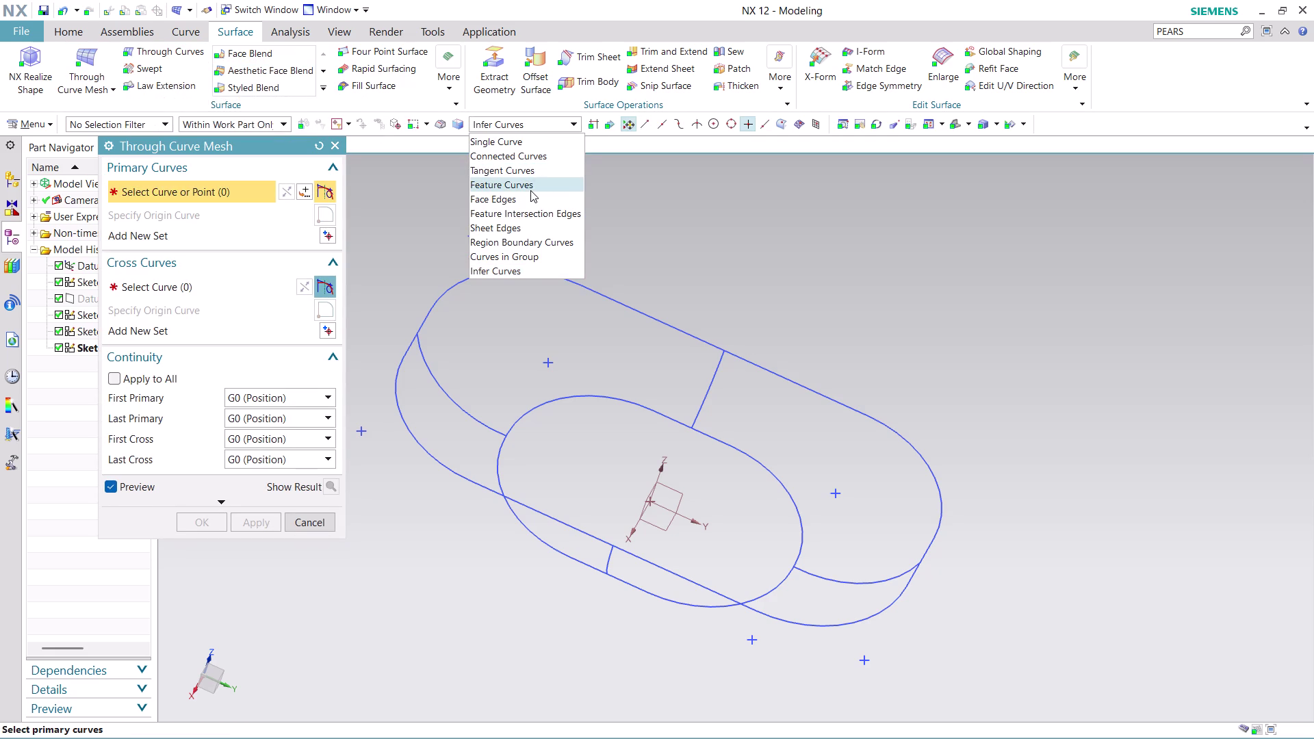
click(524, 158)
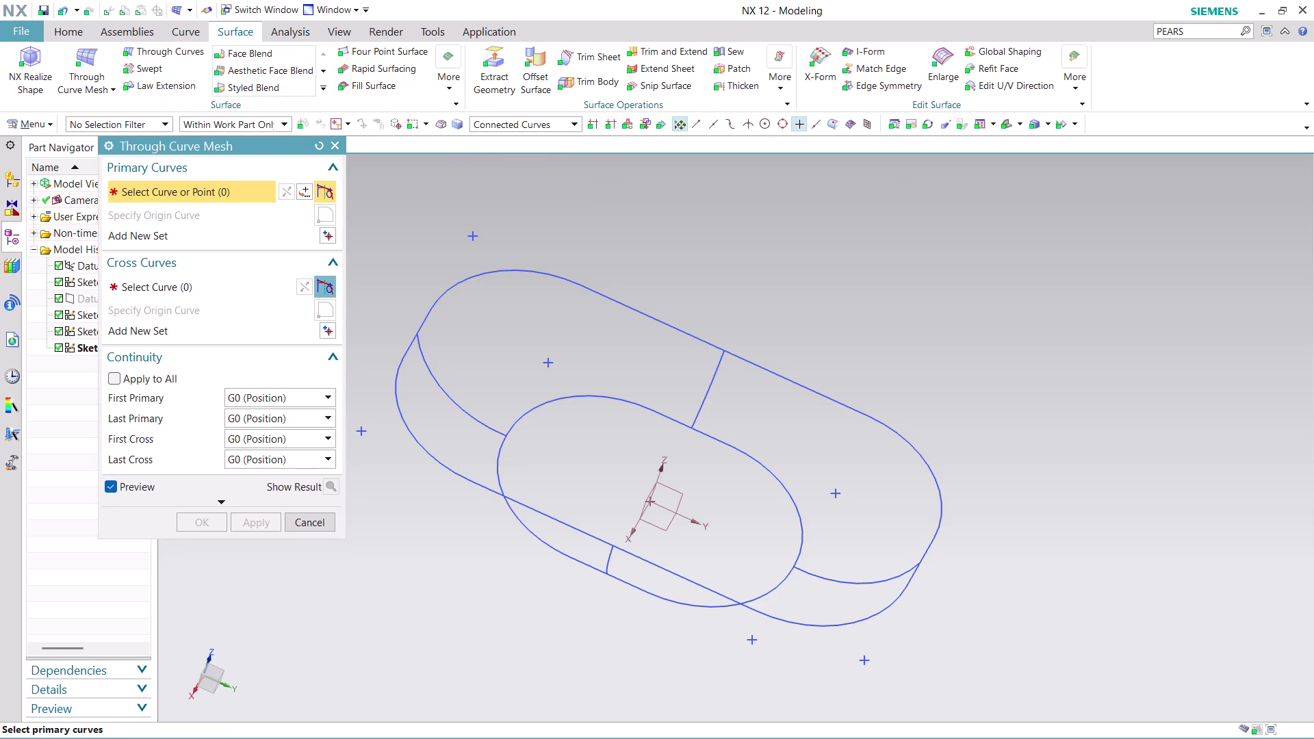
click(417, 328)
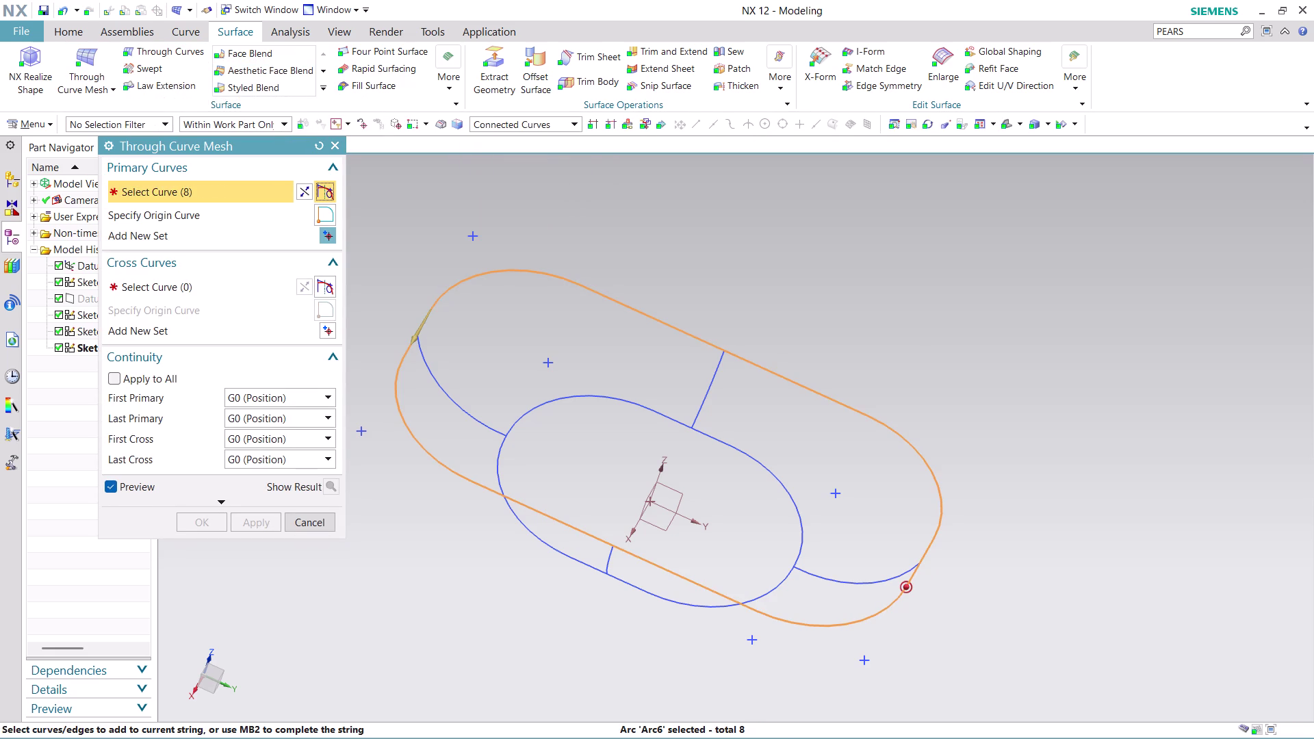
click(304, 189)
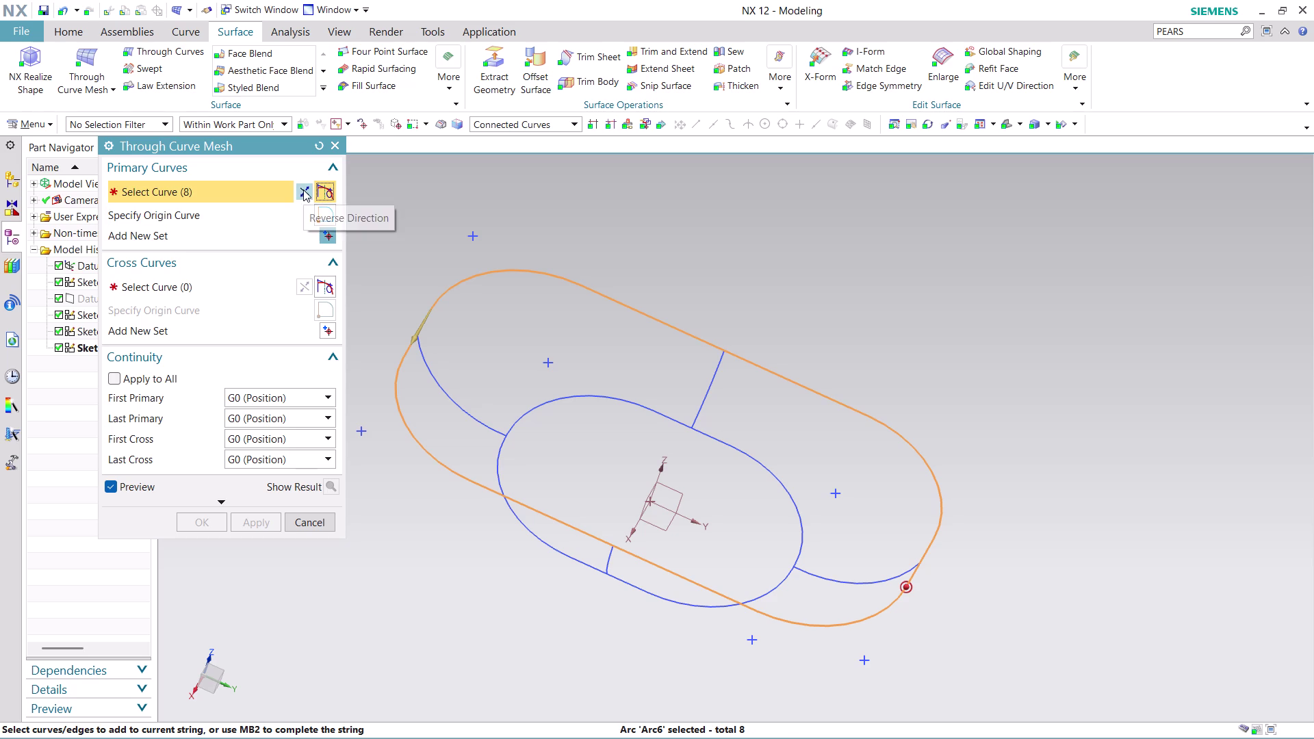
middle_click(440, 209)
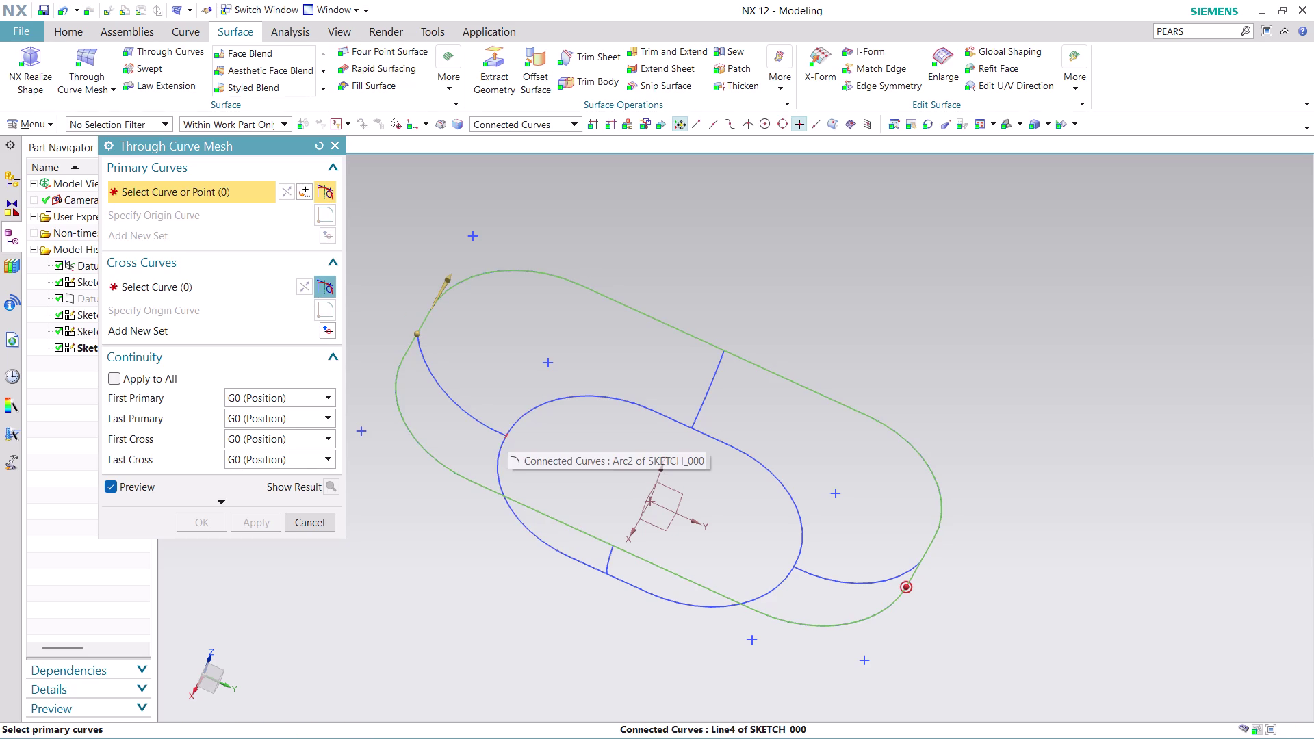
scroll(up, 3)
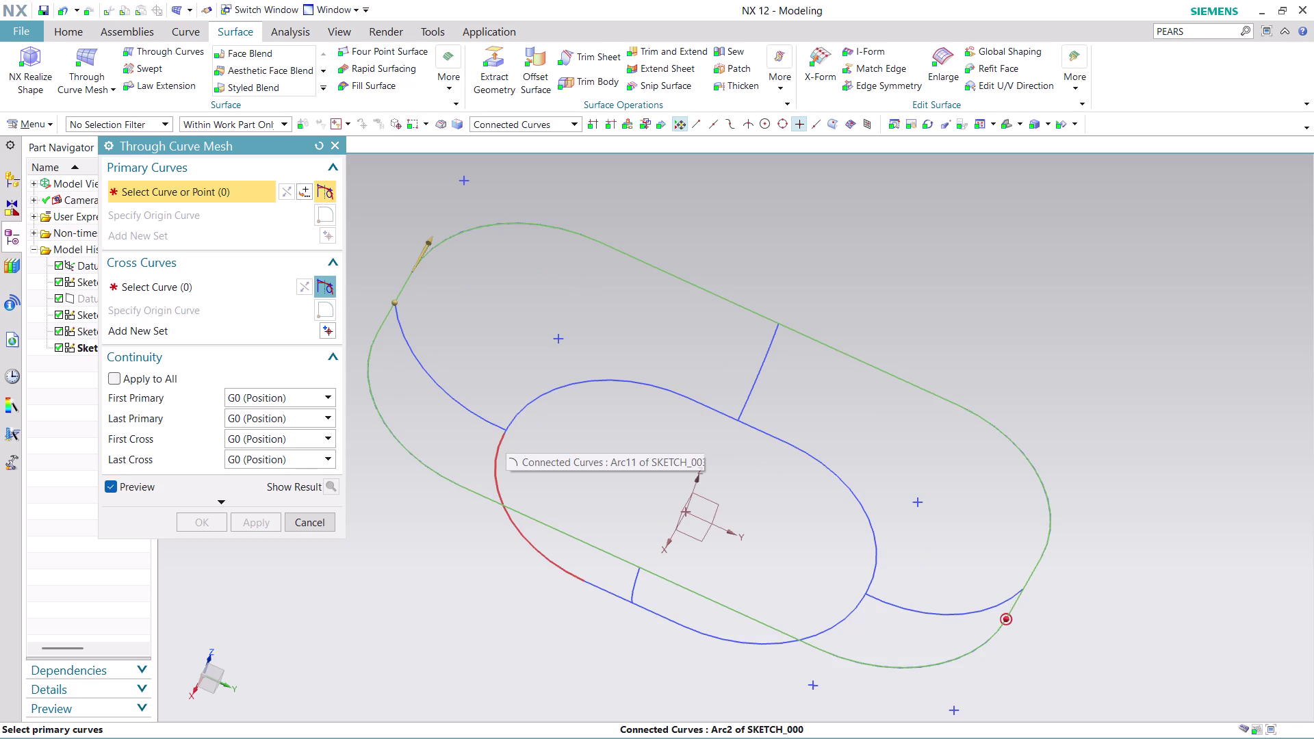
click(507, 435)
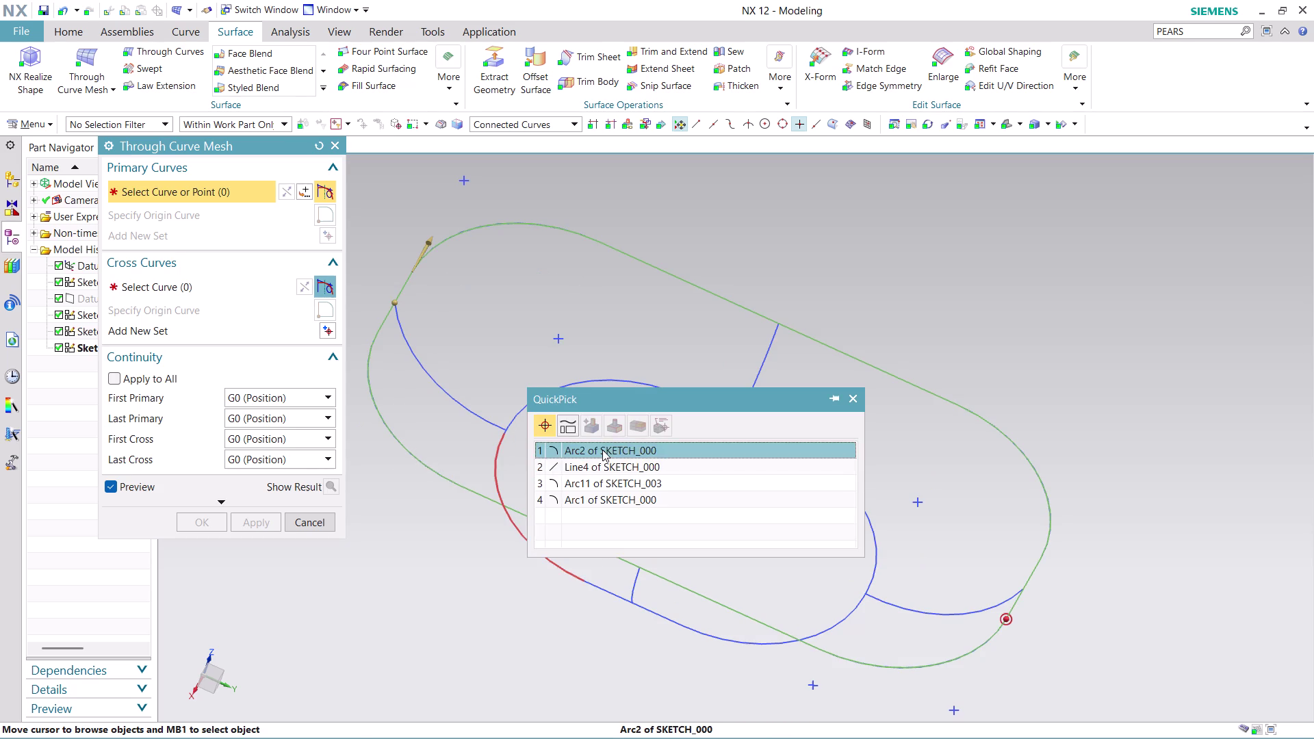
click(602, 449)
click(306, 187)
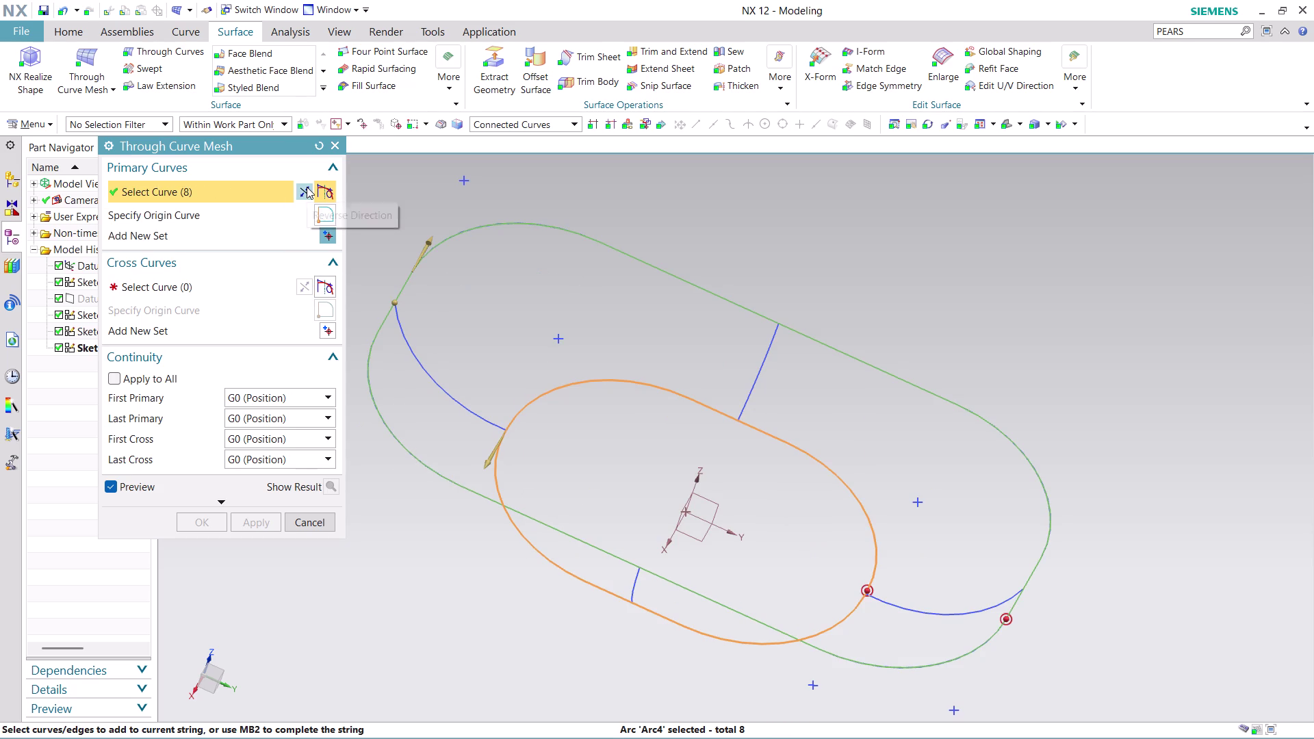
click(270, 281)
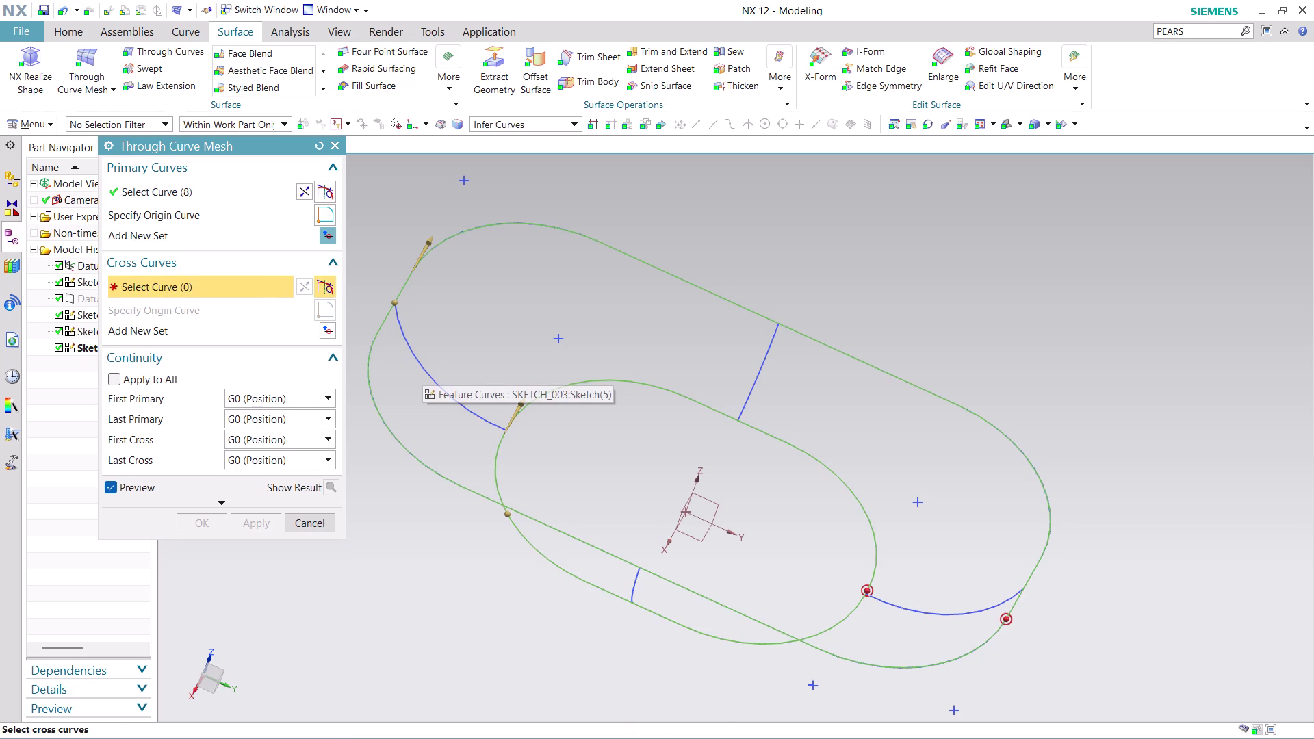
click(543, 129)
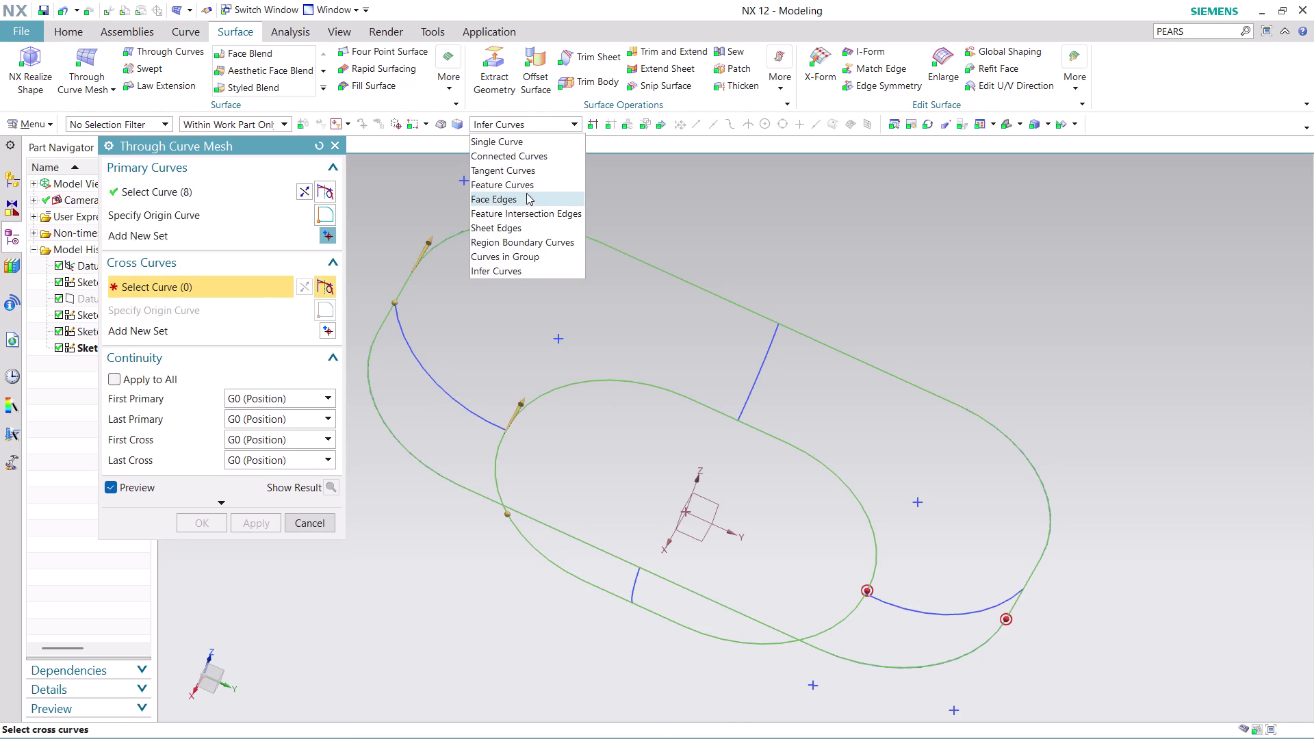
click(524, 174)
click(420, 356)
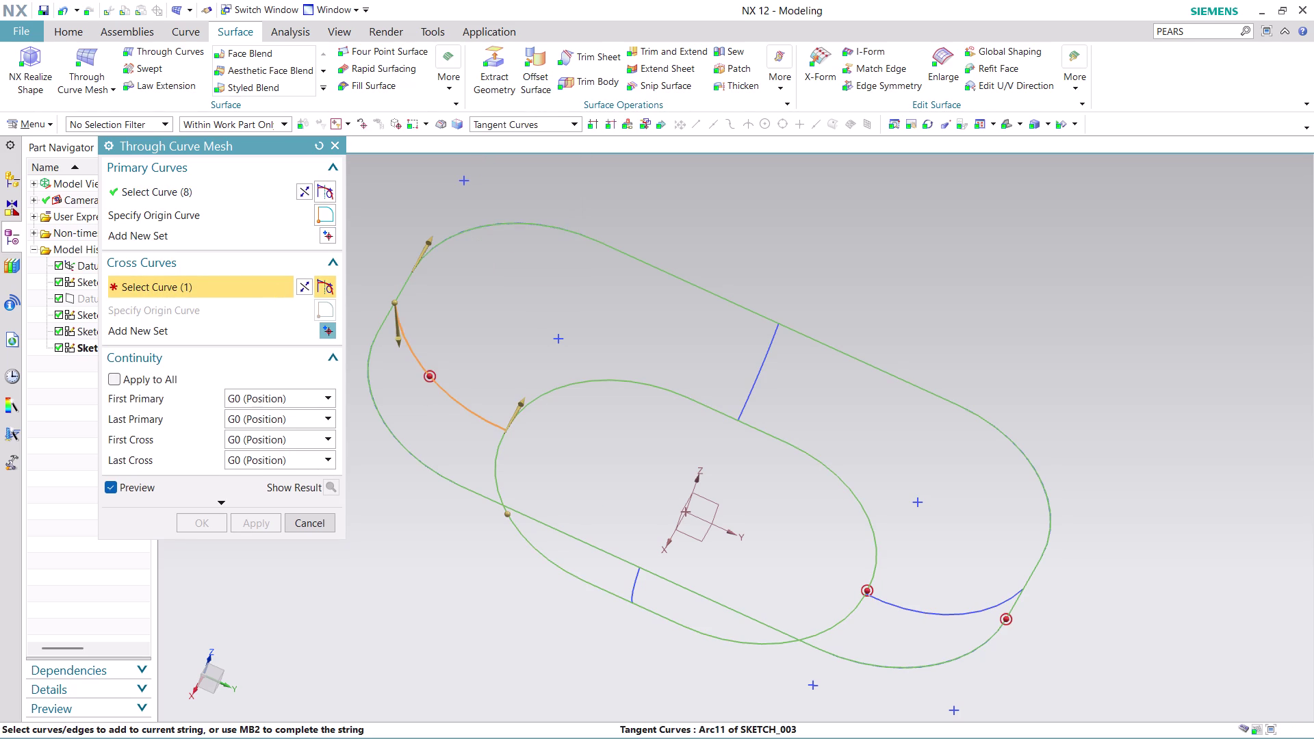
middle_click(399, 501)
scroll(up, 3)
scroll(down, 3)
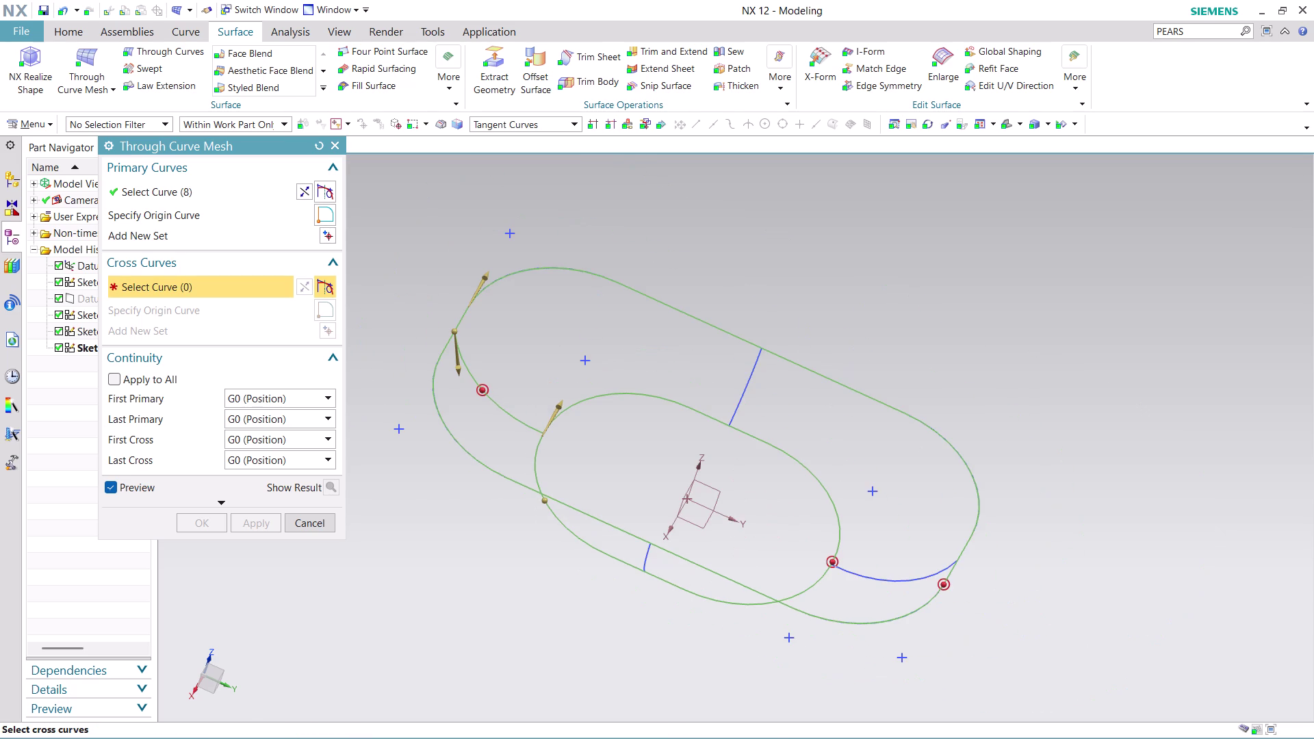
click(744, 390)
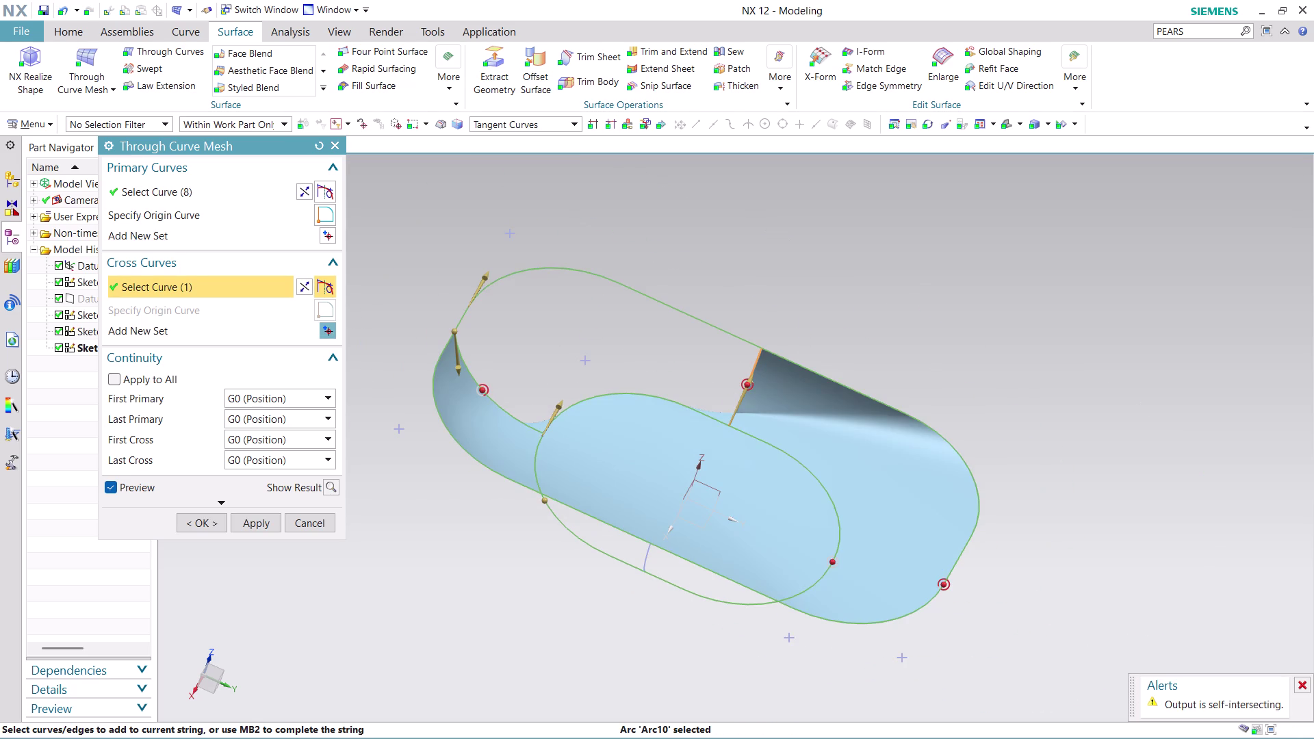
middle_drag(624, 619, 618, 601)
middle_drag(618, 601, 602, 571)
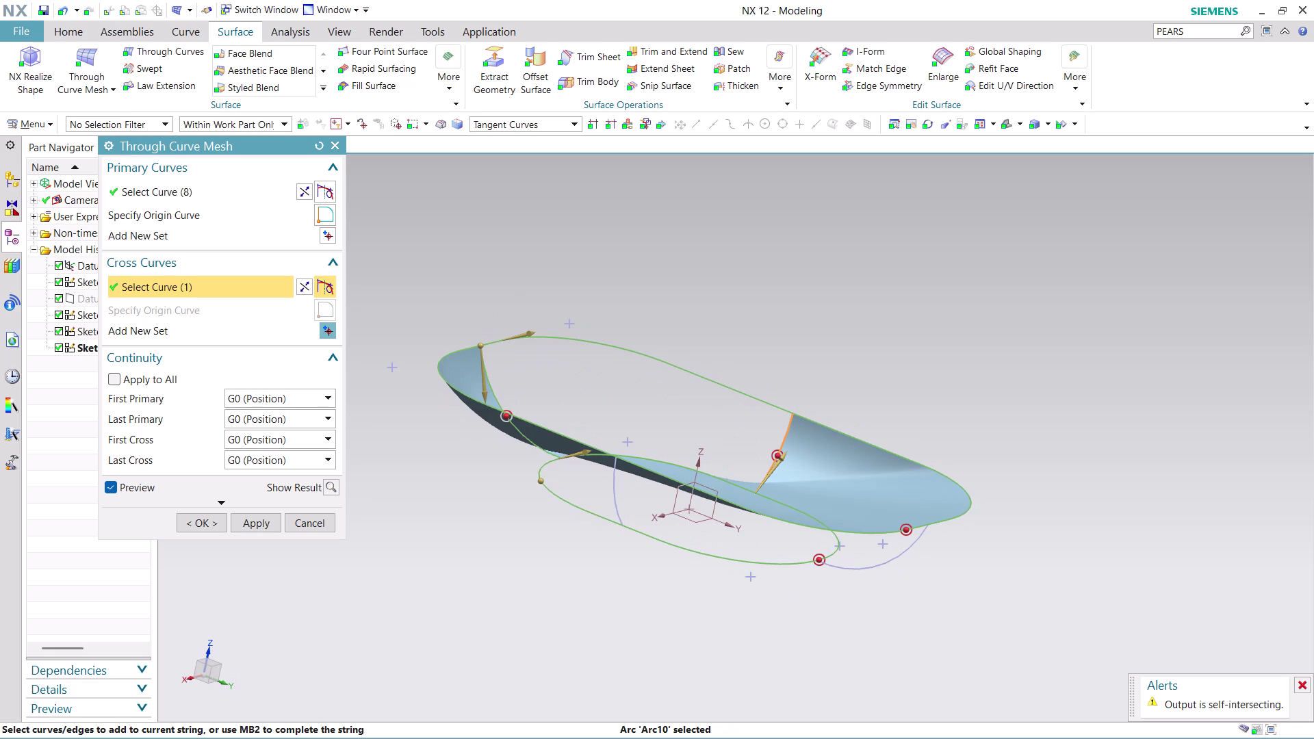
click(896, 554)
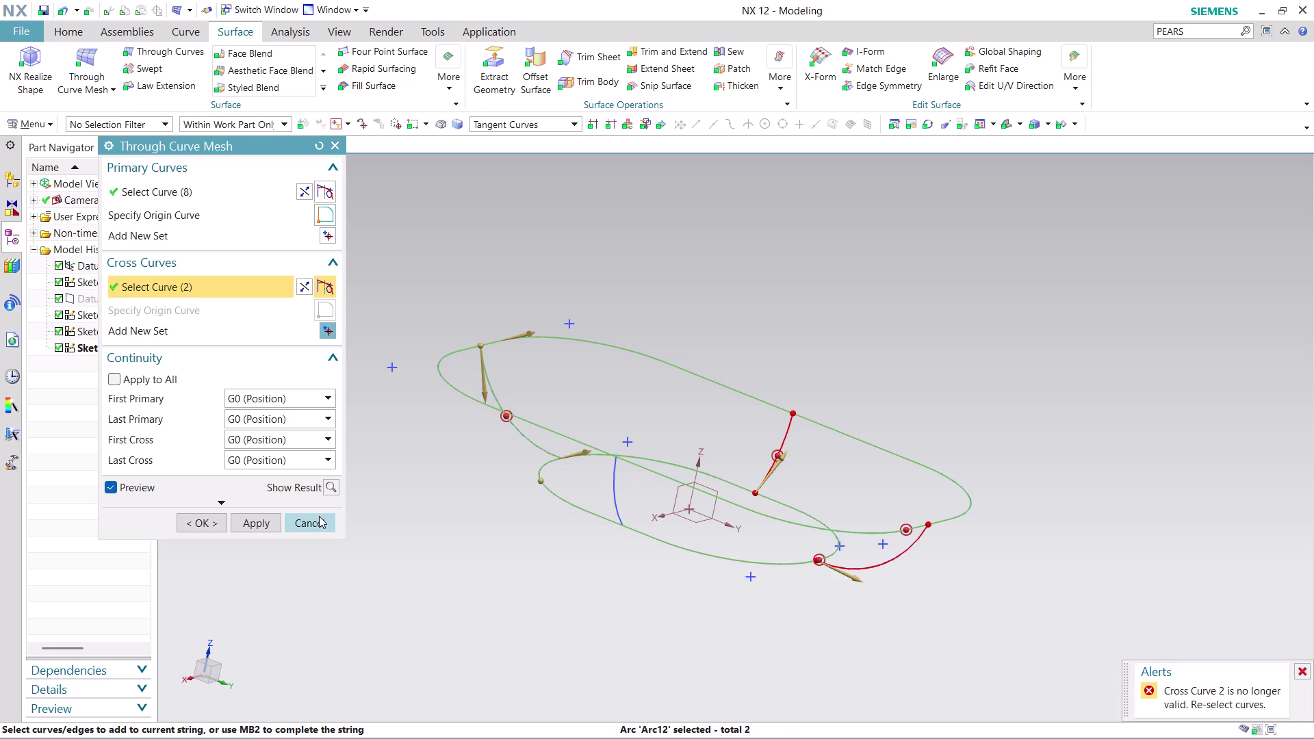
click(319, 516)
scroll(up, 3)
scroll(down, 3)
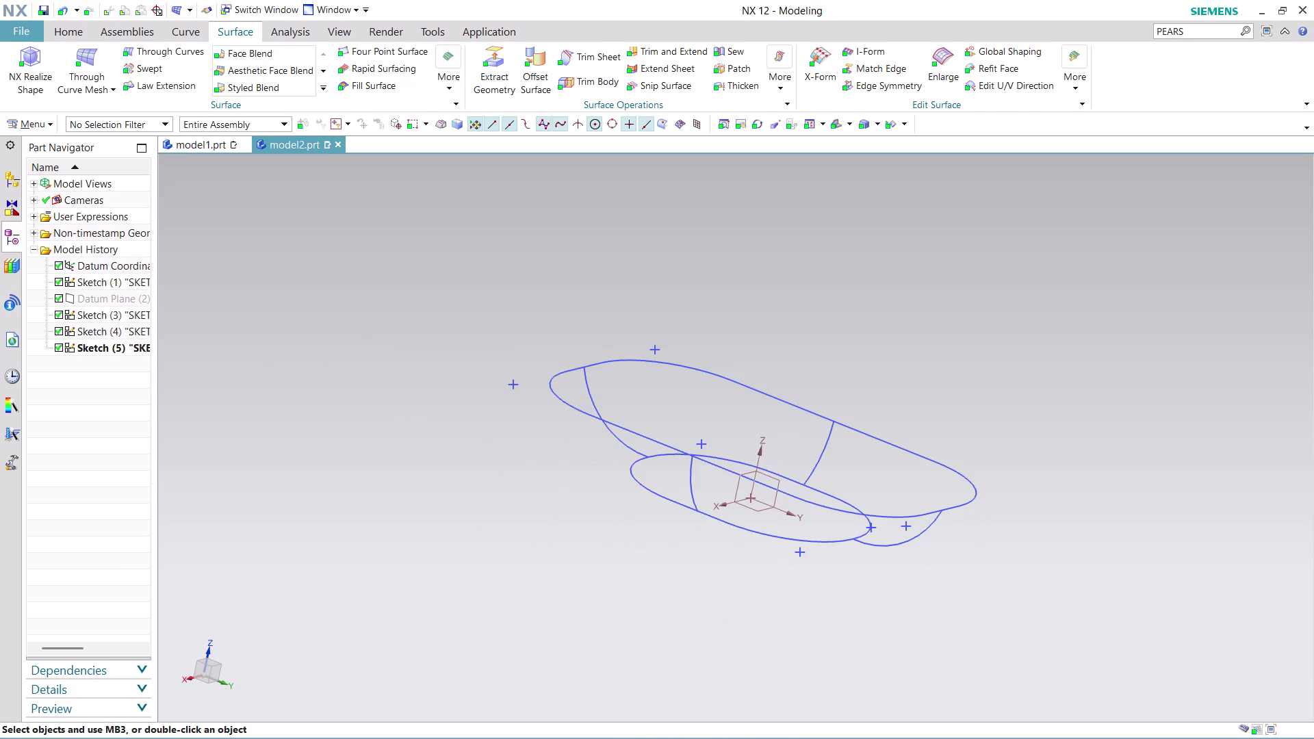
middle_drag(1071, 477, 707, 484)
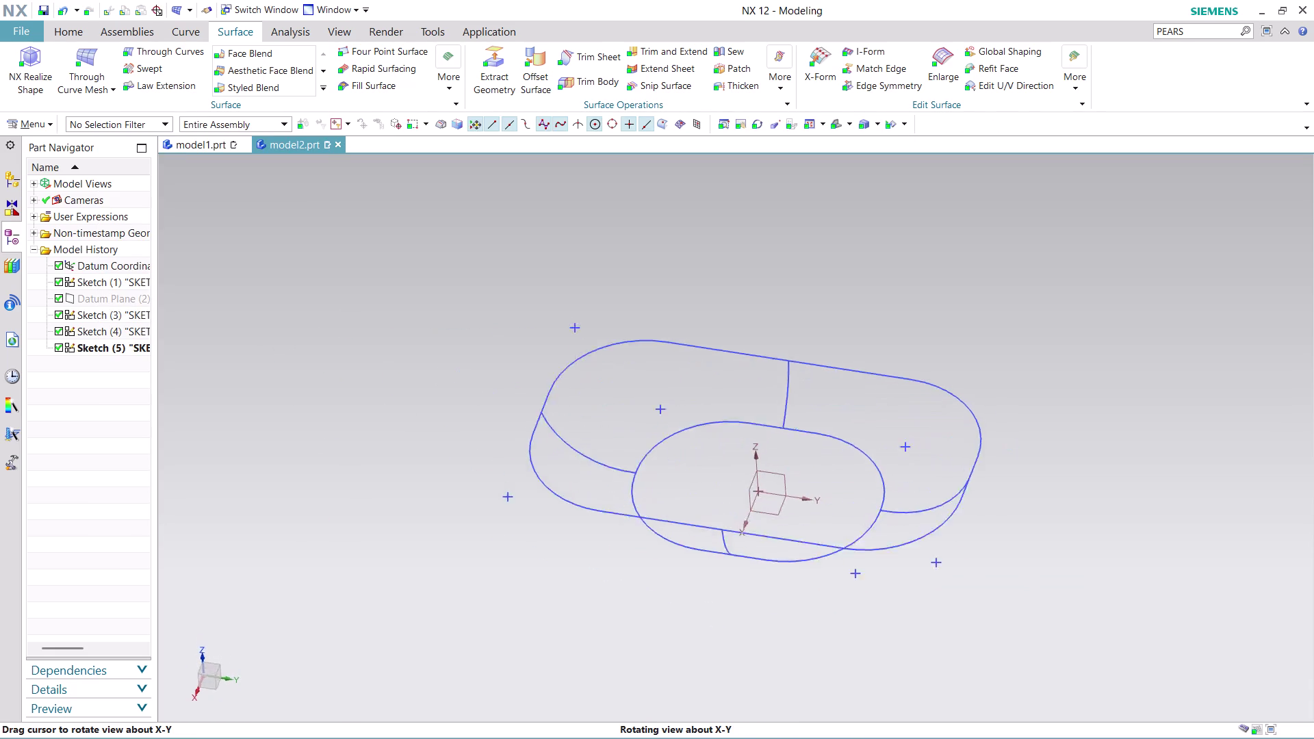
middle_drag(706, 485, 711, 500)
scroll(up, 3)
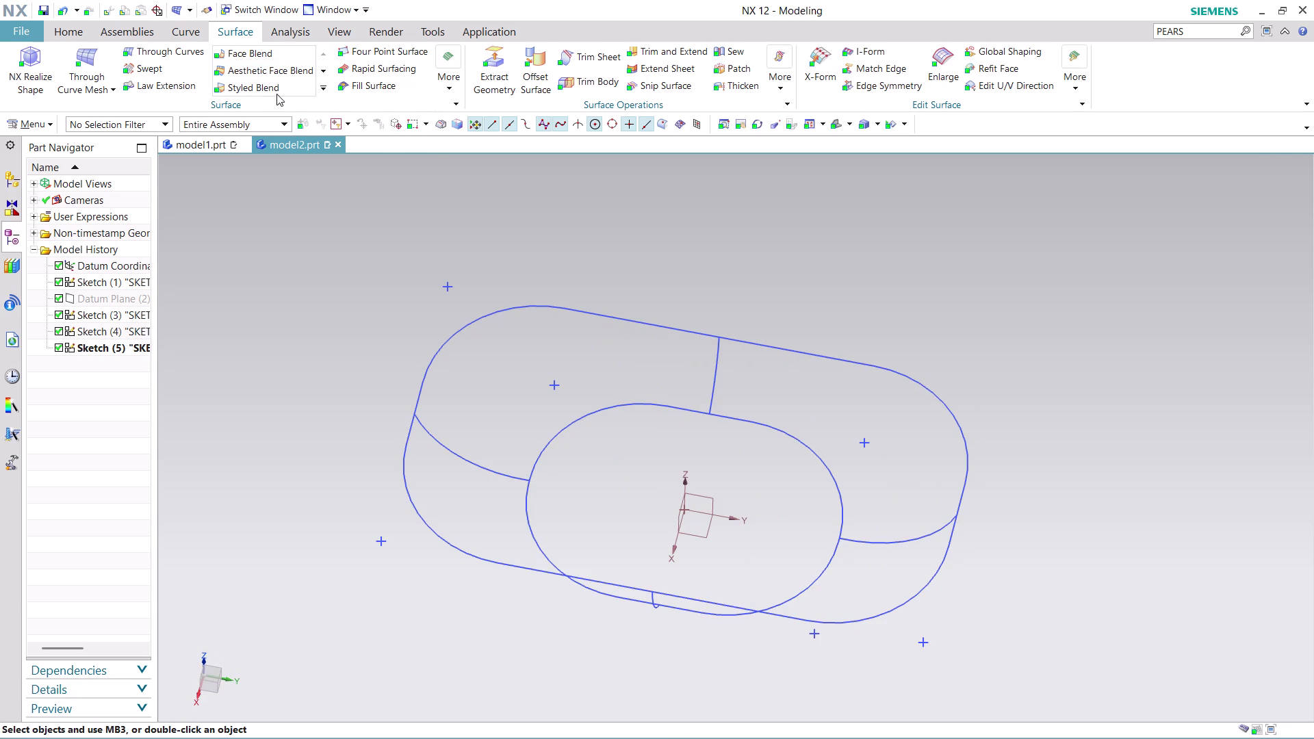
click(92, 53)
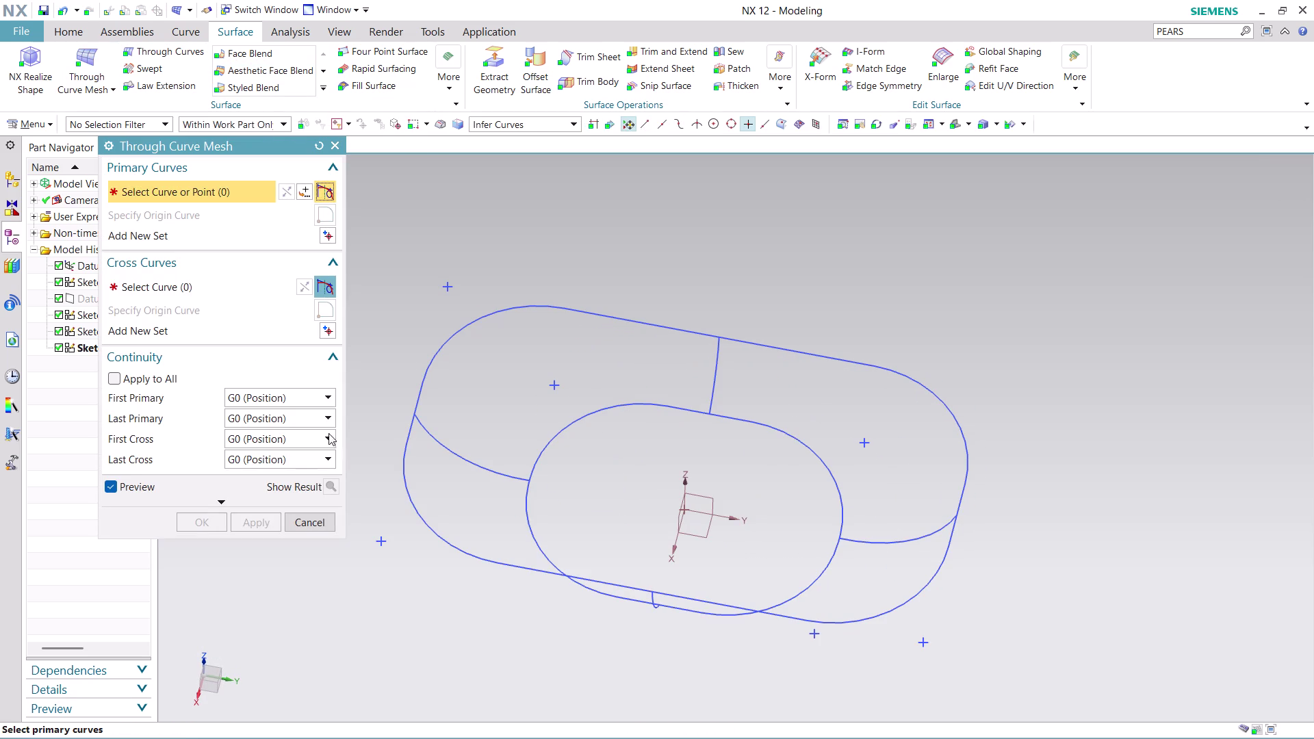
Set the outer and inner capsule loops as primary sections using Tangent Curves, reversing the inner loop.
click(564, 120)
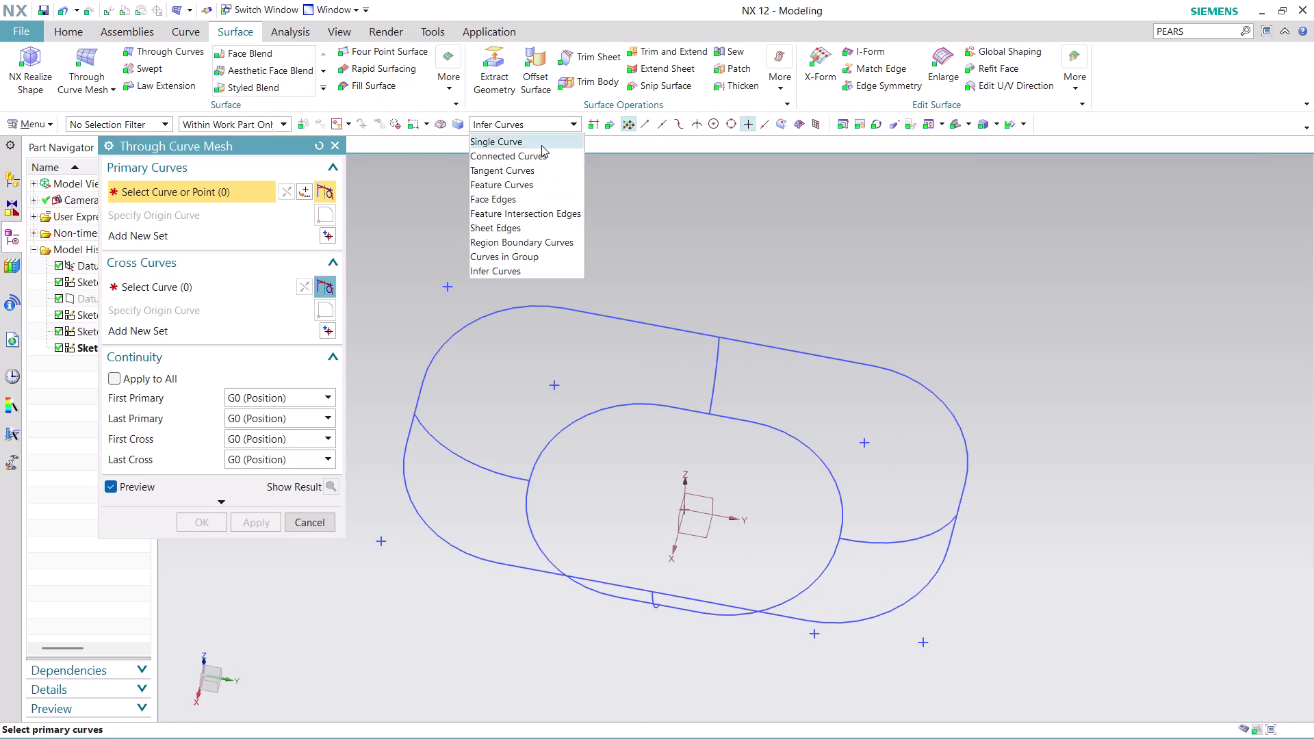
click(524, 170)
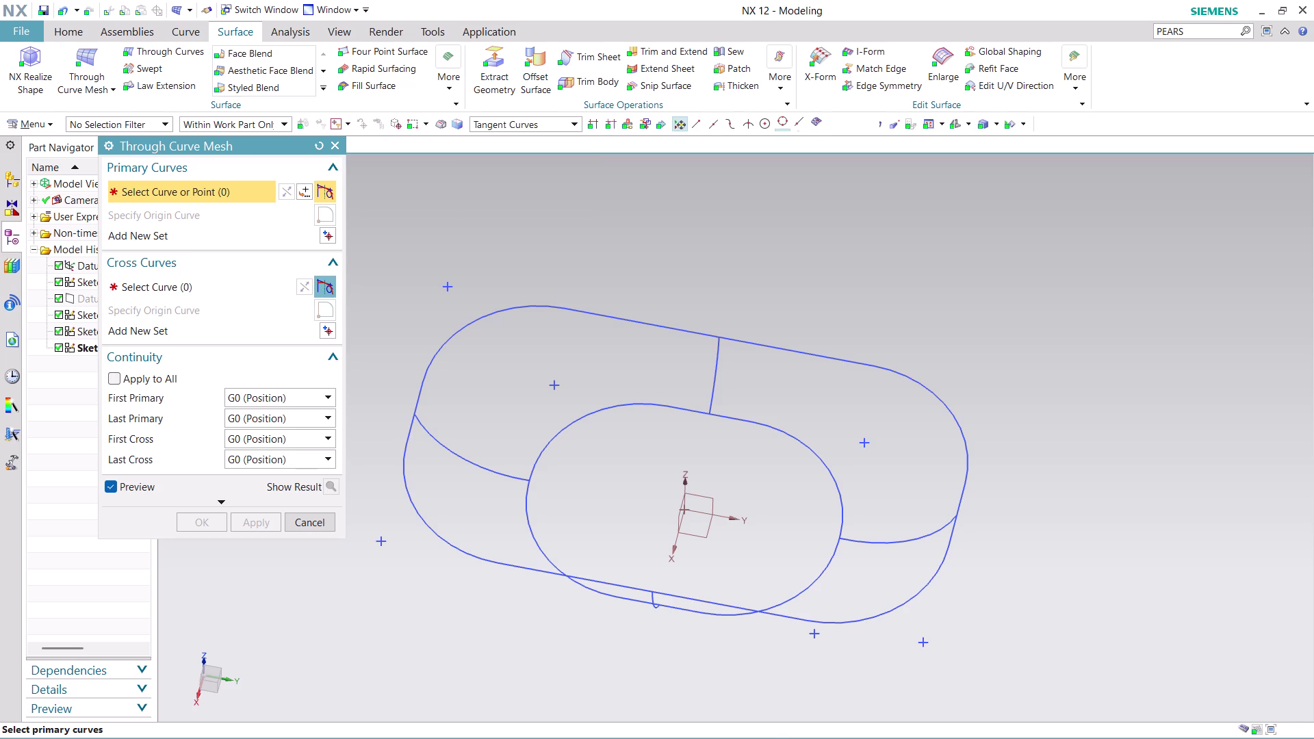
click(409, 419)
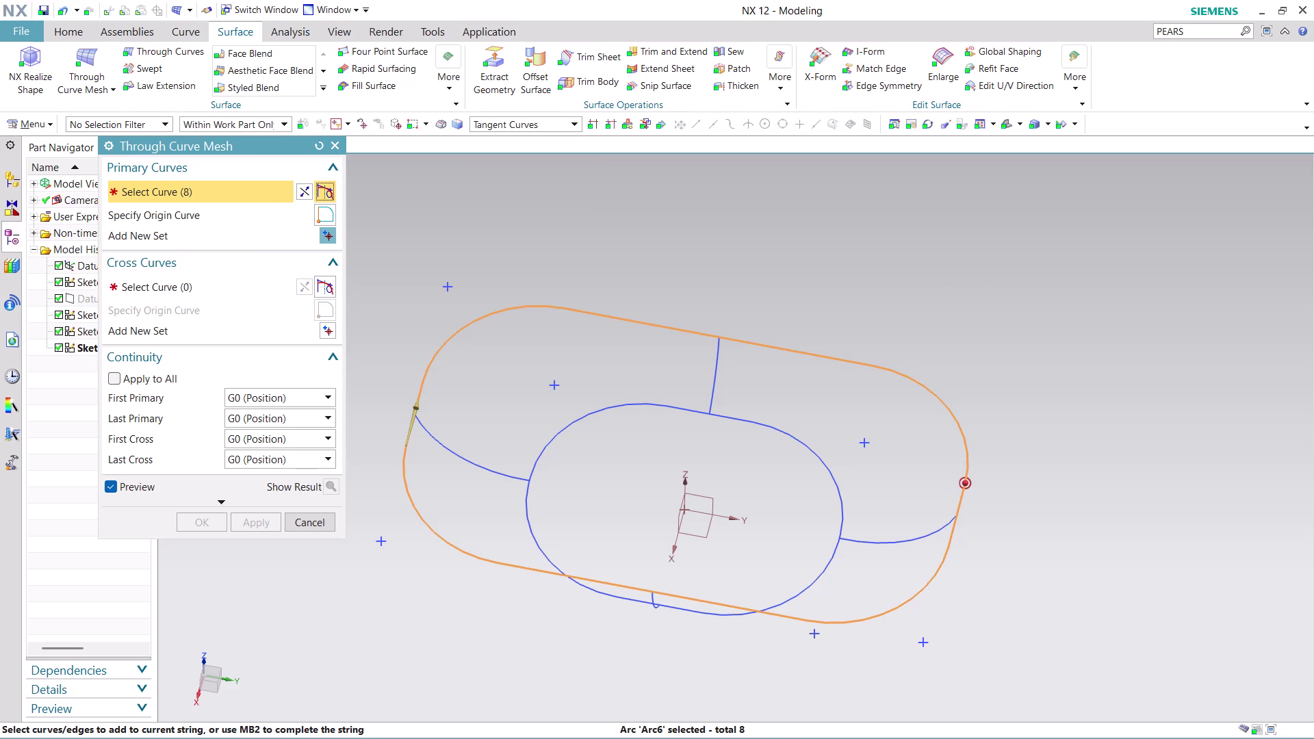
middle_click(500, 247)
click(527, 492)
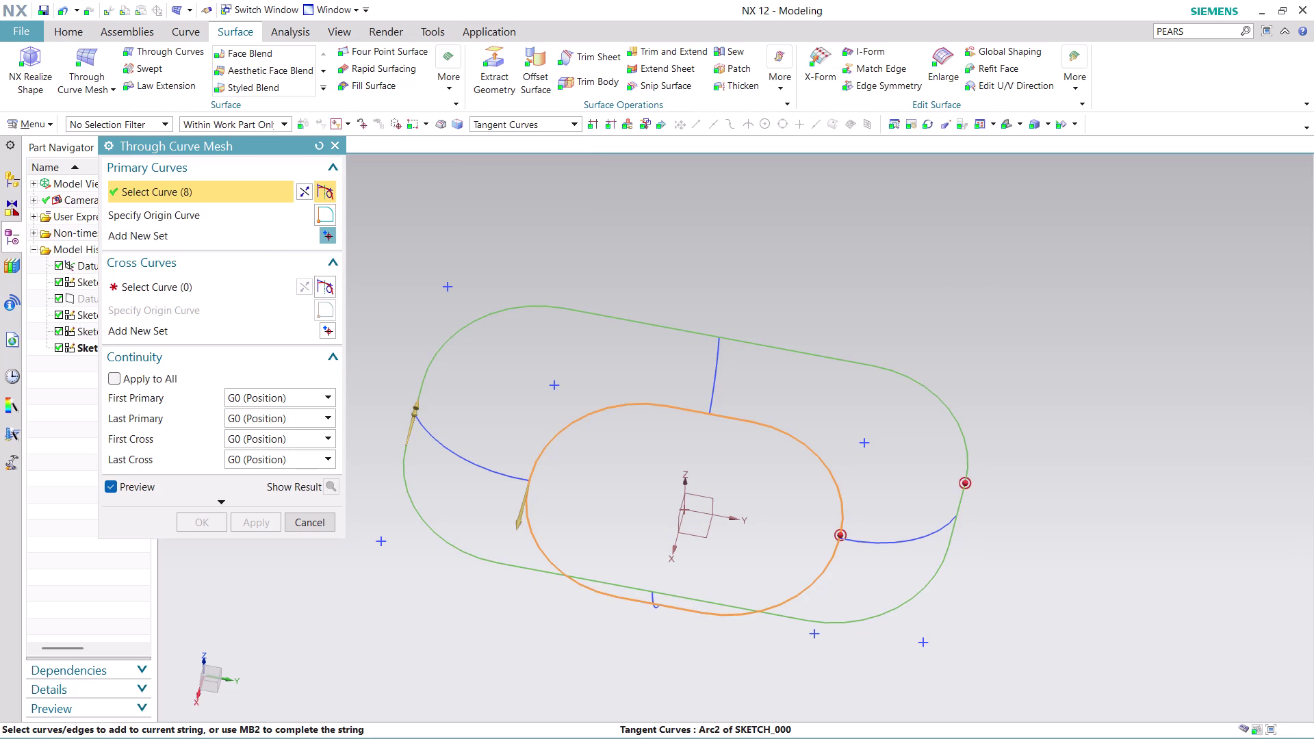
click(302, 191)
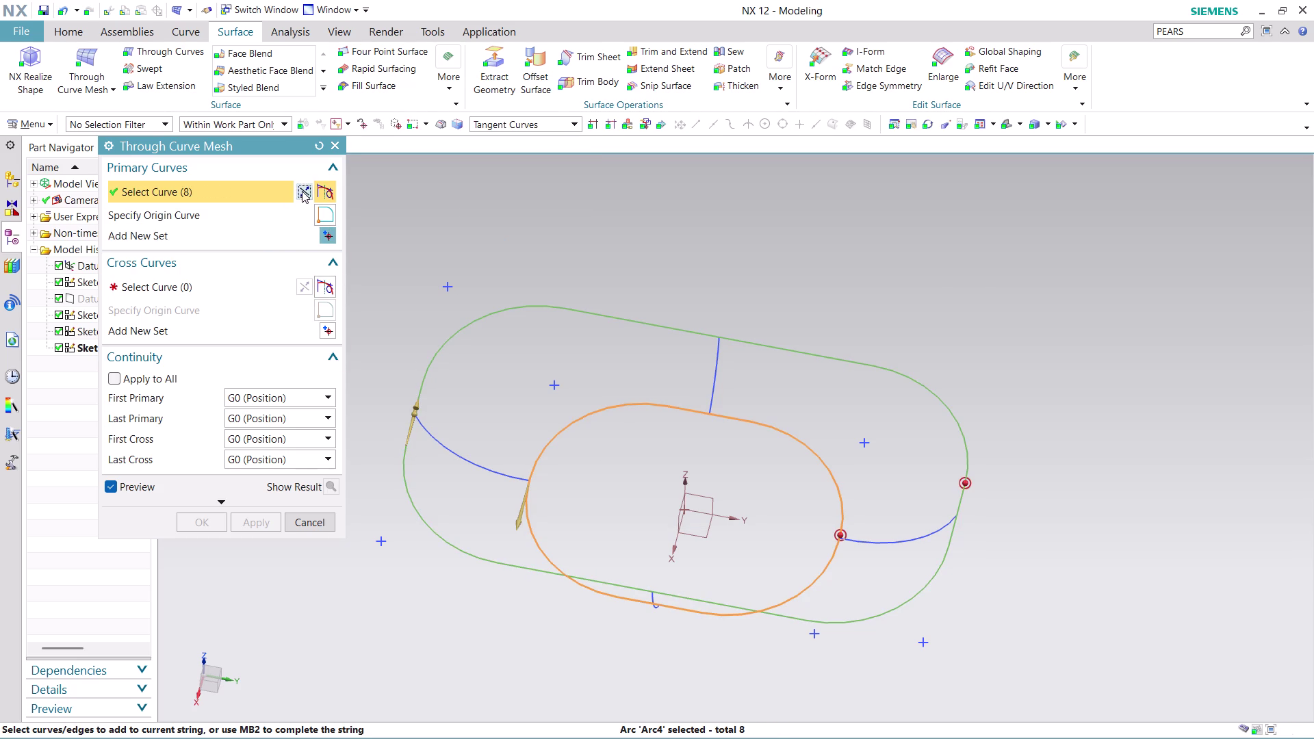
click(239, 288)
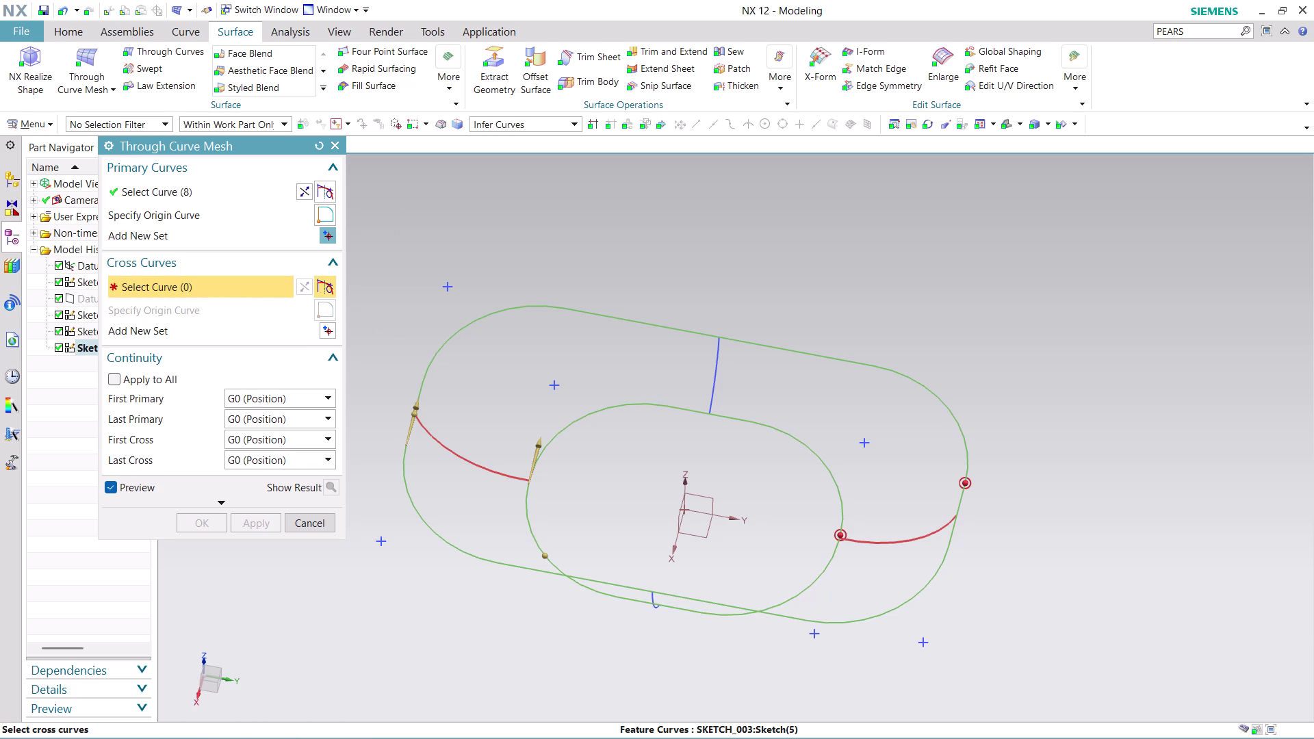
With Tangent Curves, pick the first two connecting arcs as cross-curve sets.
click(564, 125)
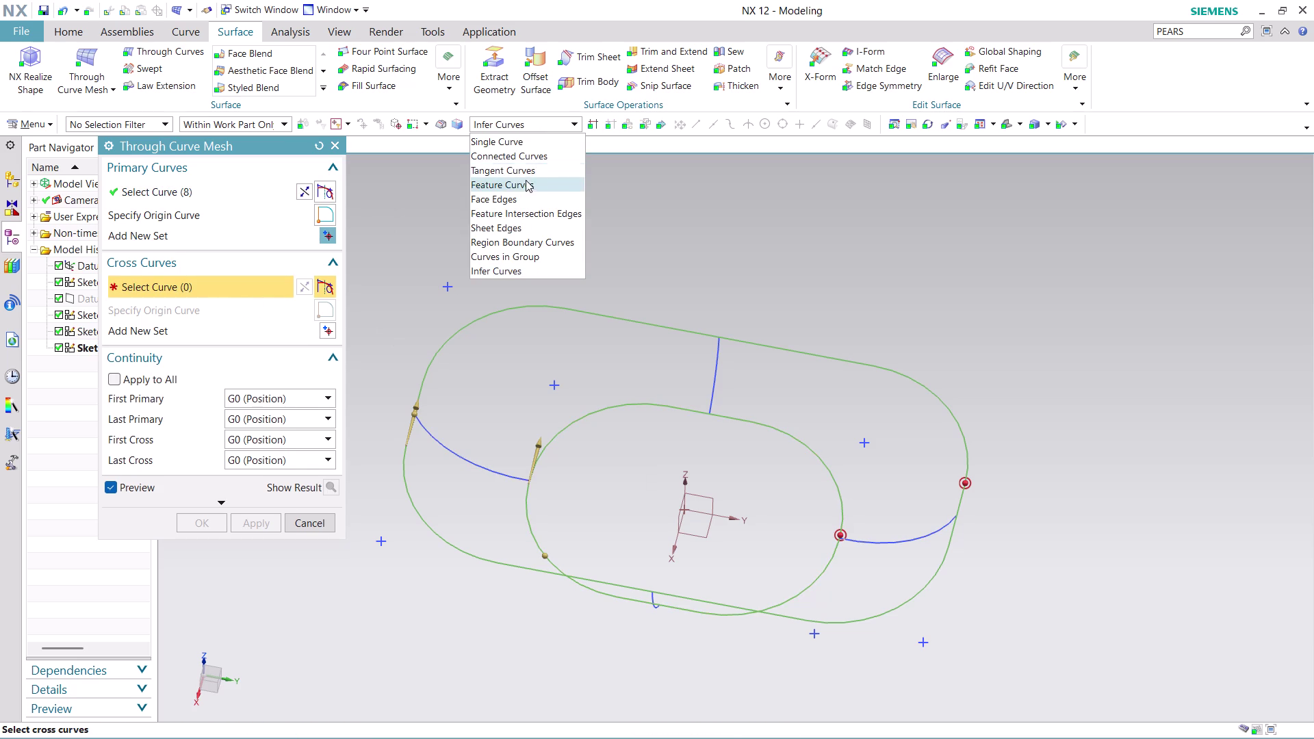
click(523, 172)
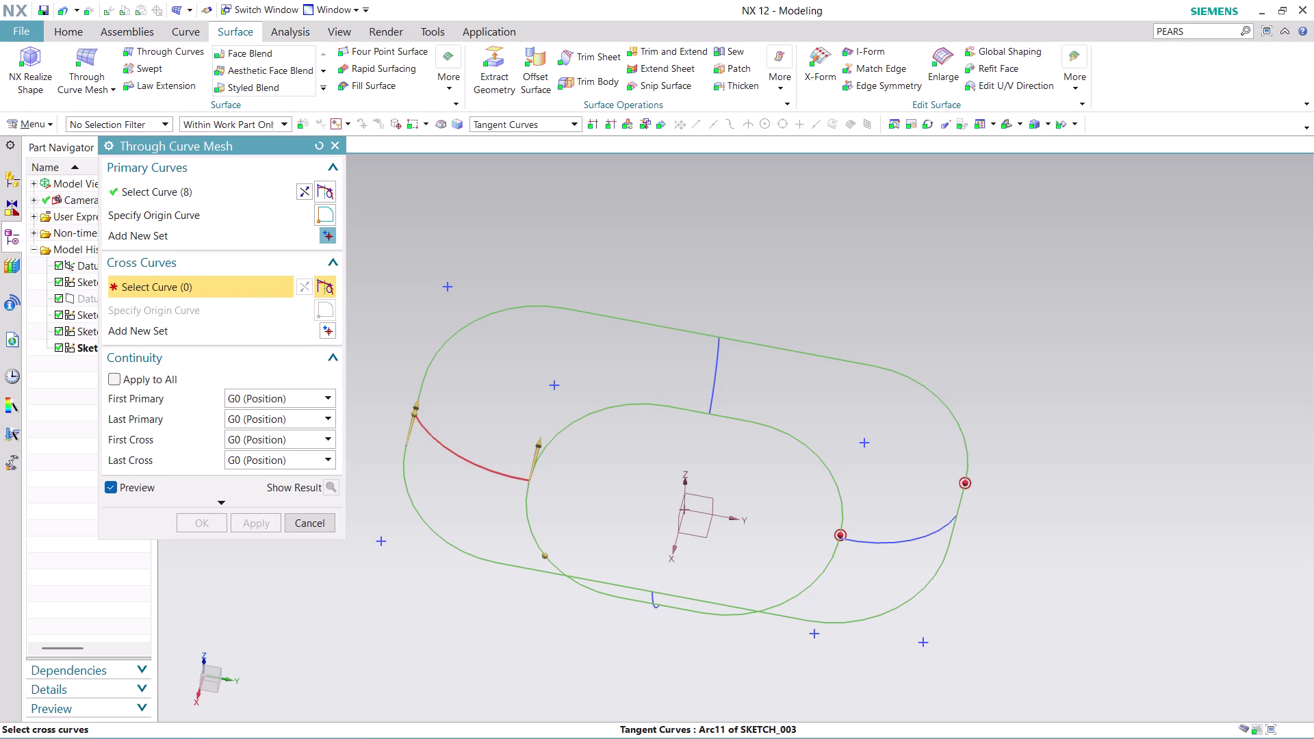
click(459, 454)
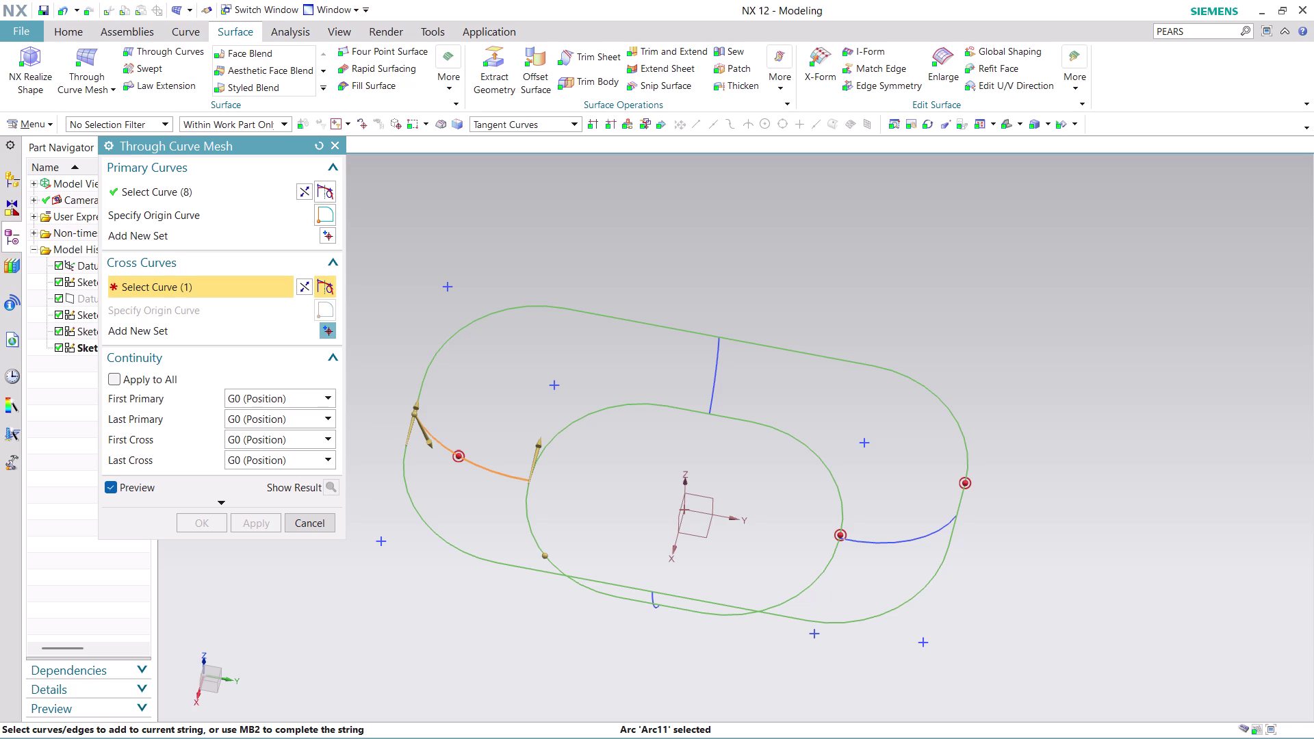
middle_click(581, 229)
click(713, 371)
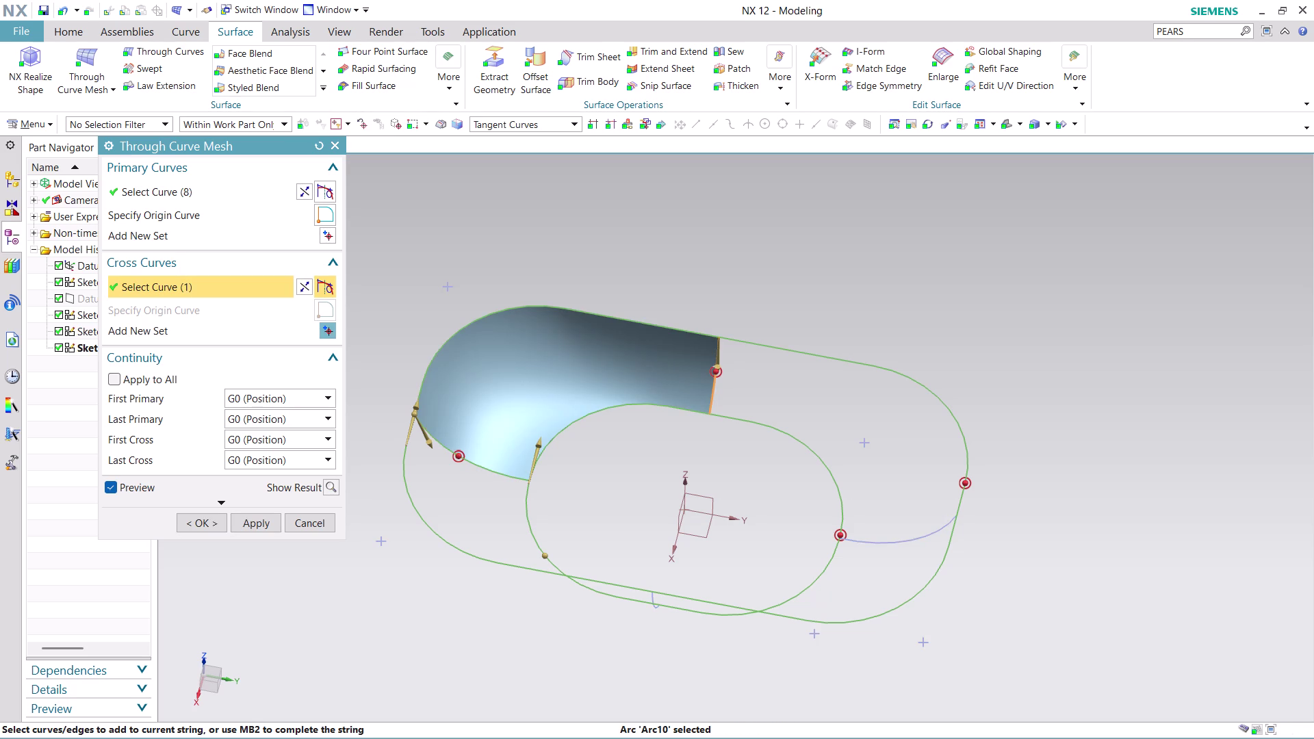
Add the far-end arc, the near-side arc, and the first arc again as further cross sets.
click(328, 325)
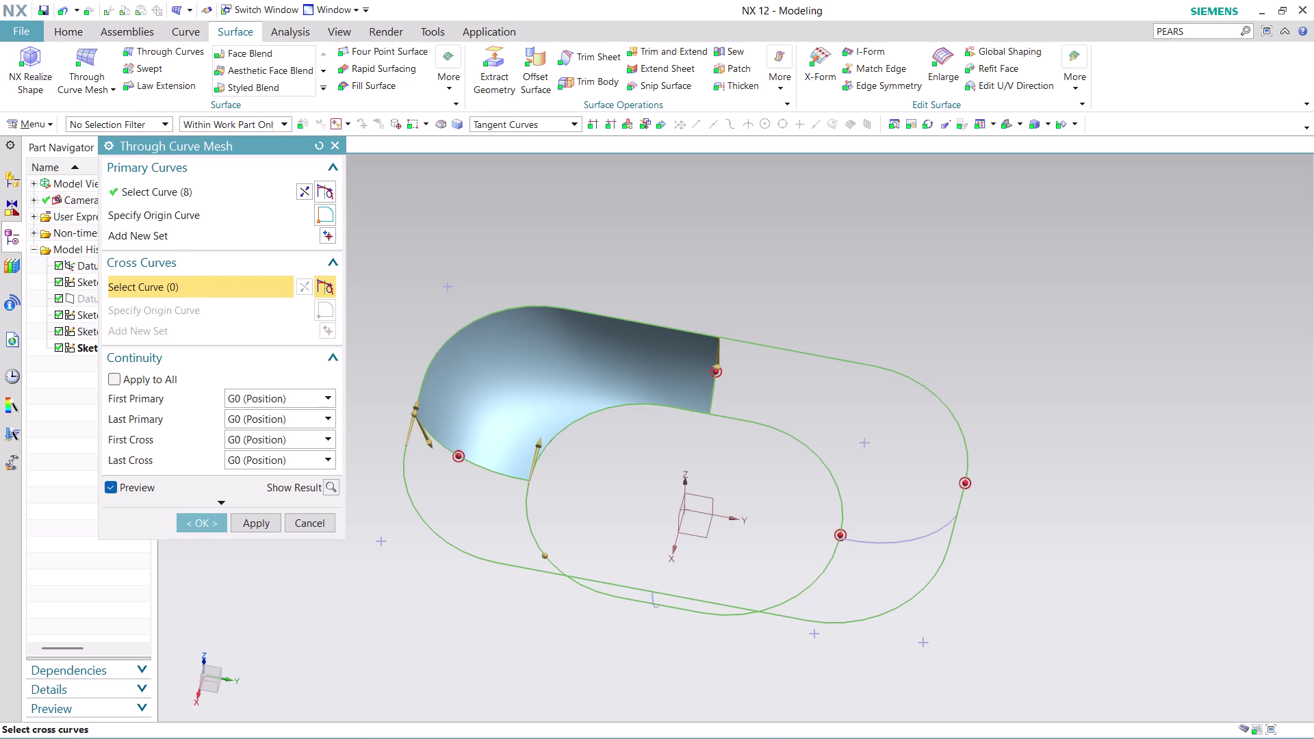
click(926, 536)
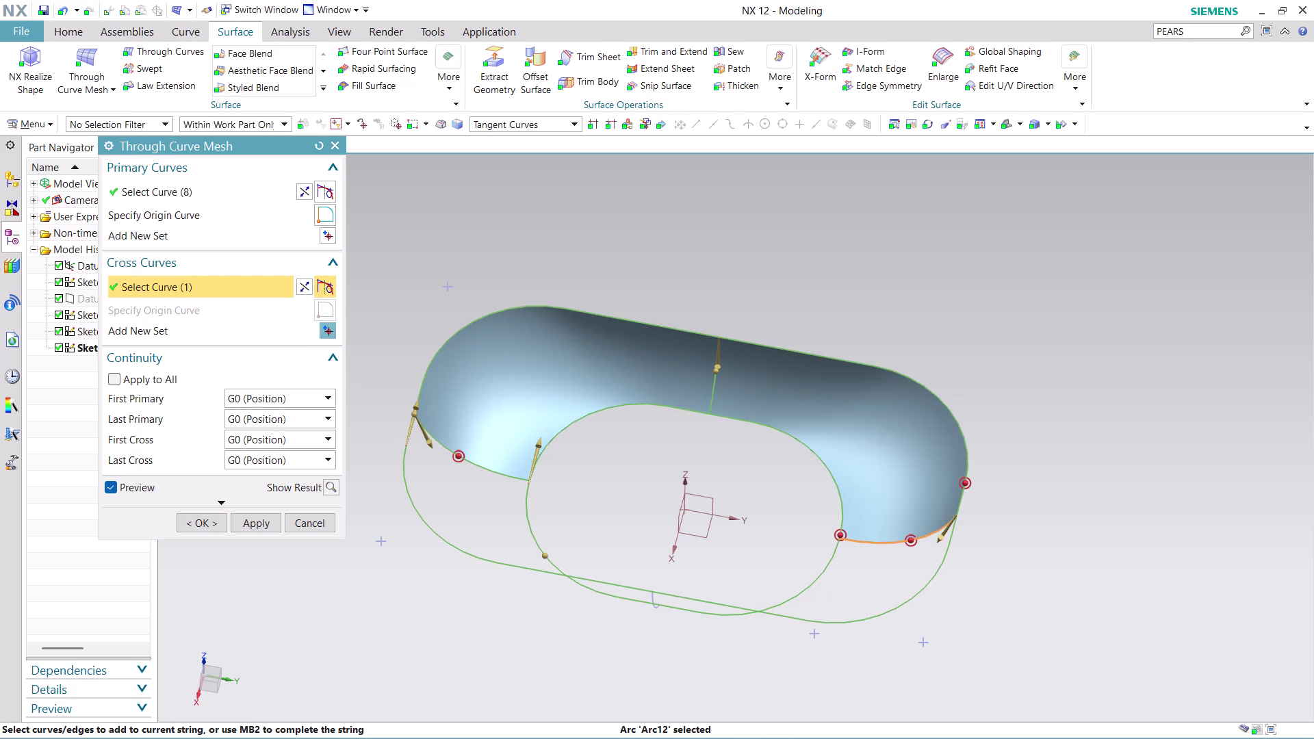
click(322, 328)
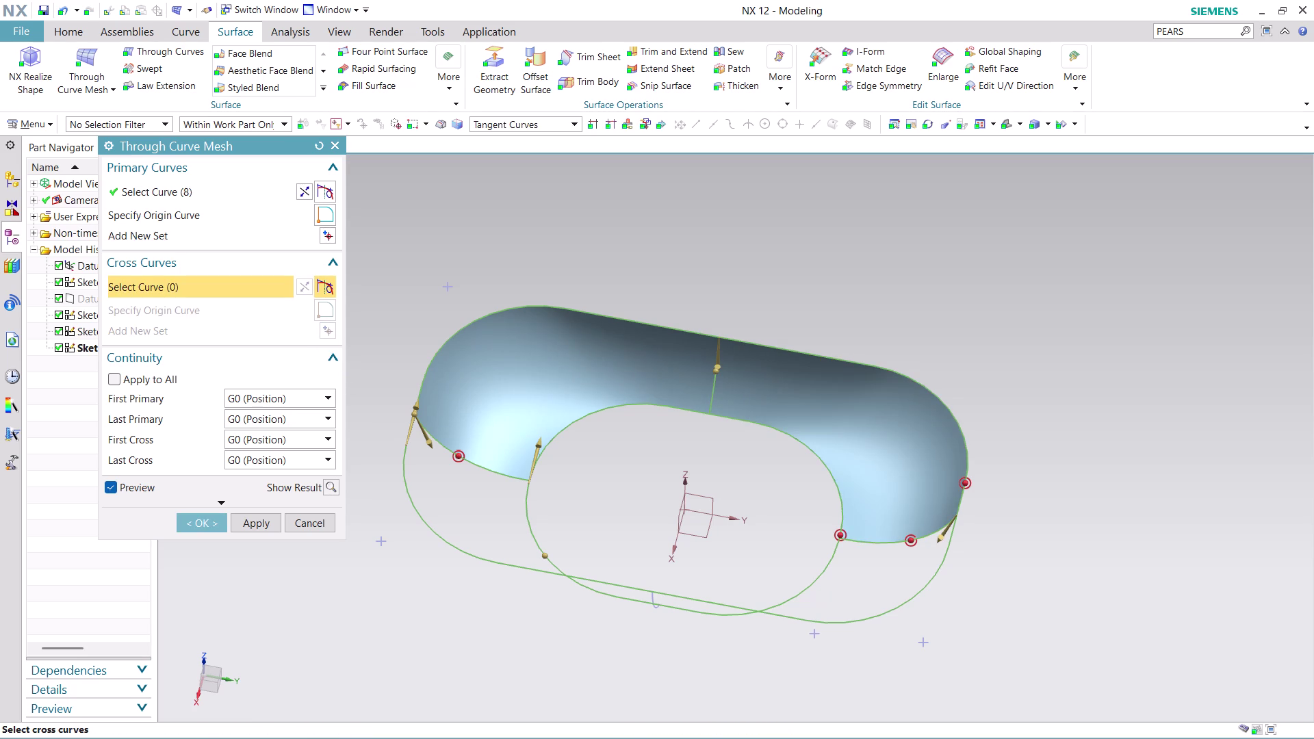
click(653, 607)
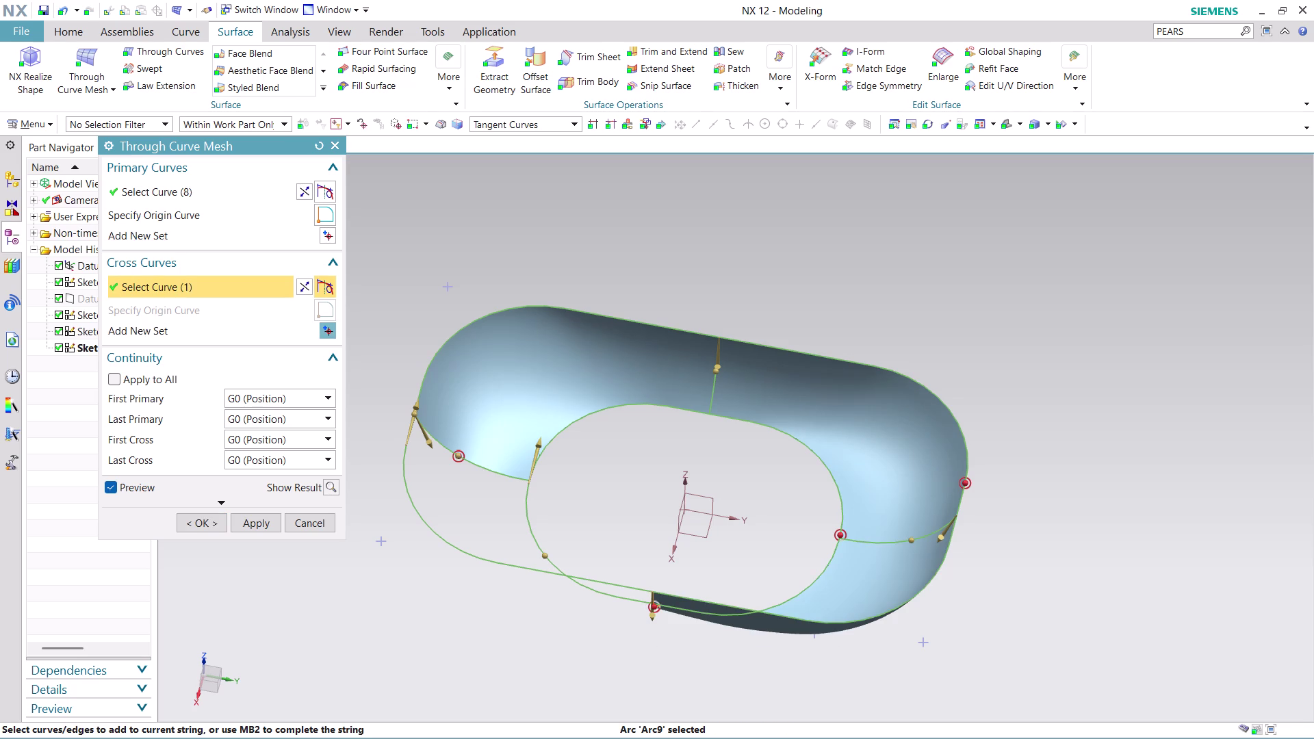
click(322, 328)
click(495, 474)
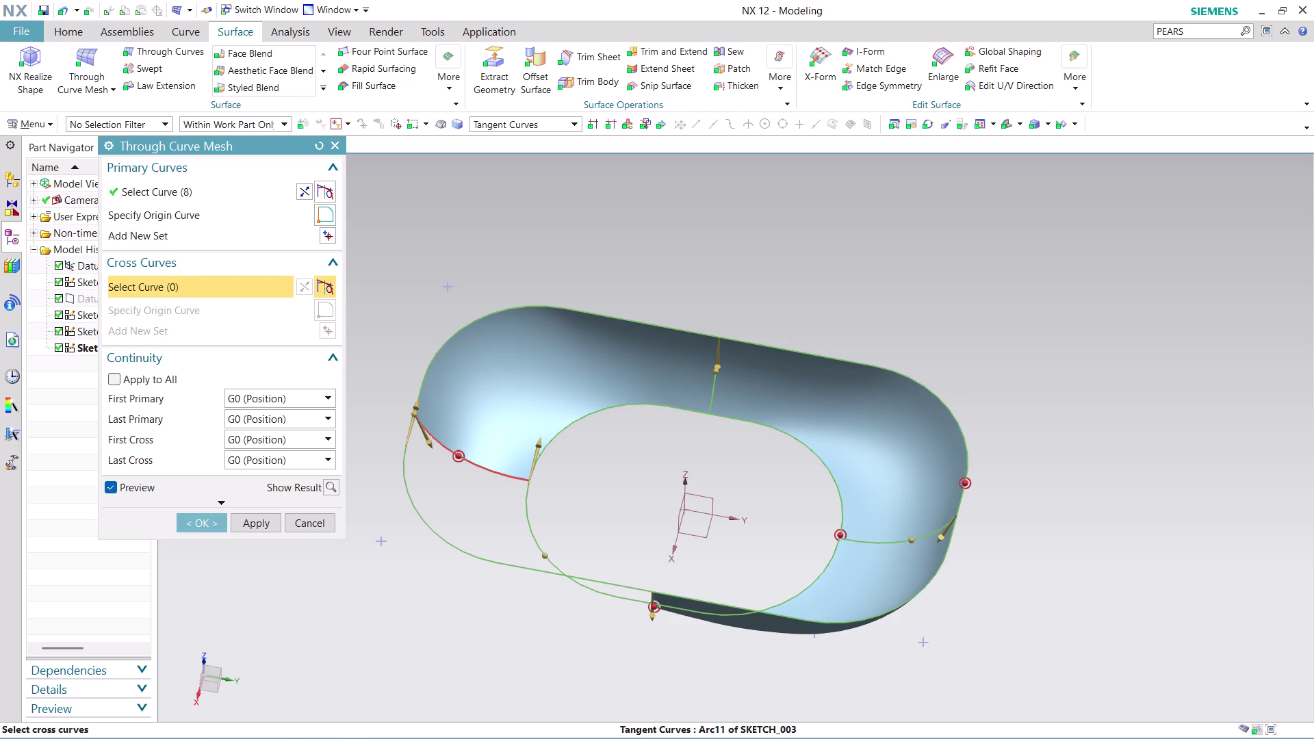
Check the mesh preview from the side and confirm to create the body.
scroll(down, 3)
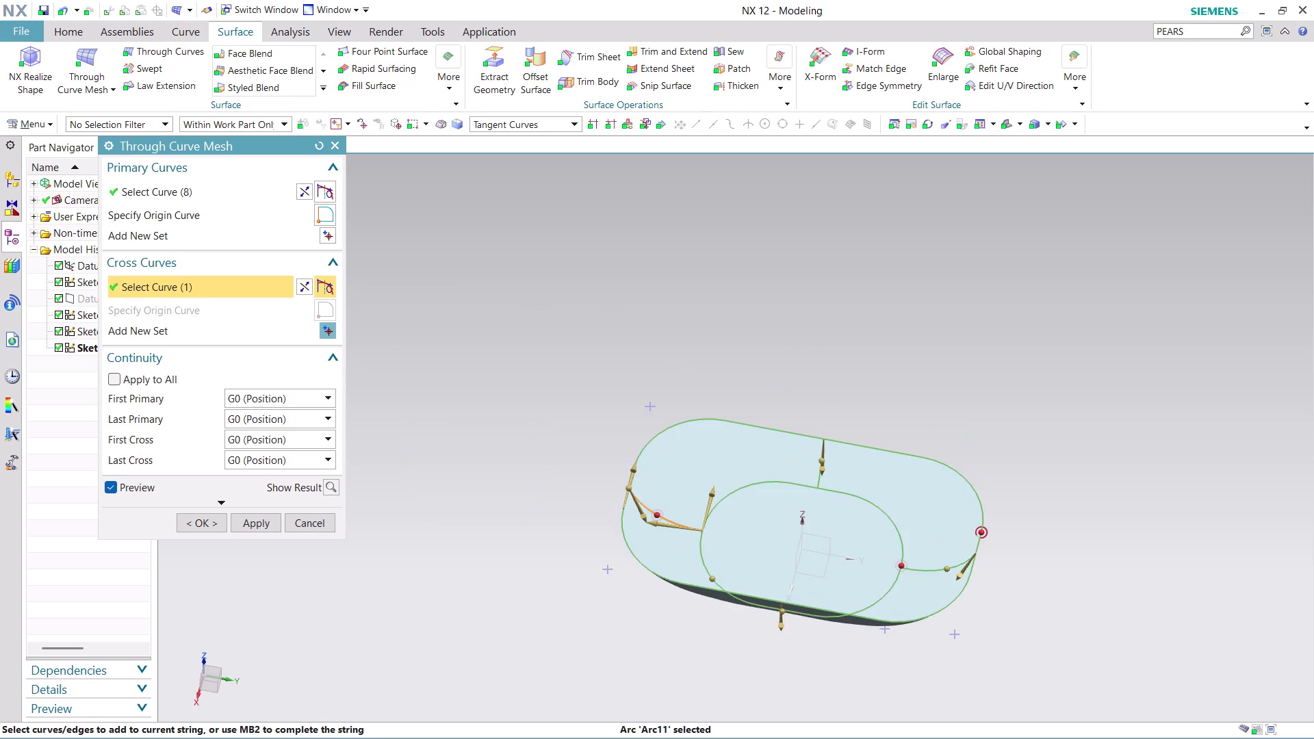
scroll(up, 3)
middle_drag(1012, 623, 1009, 507)
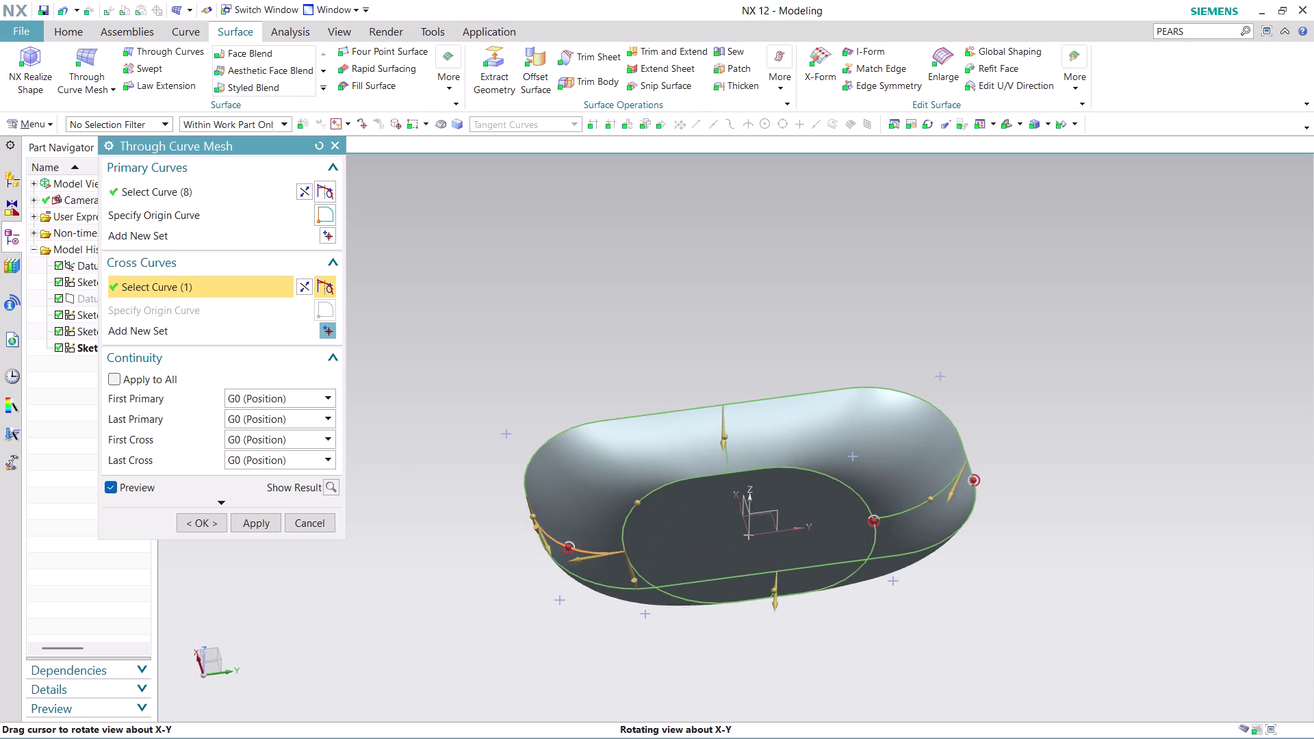
middle_drag(1009, 508, 1010, 548)
click(203, 517)
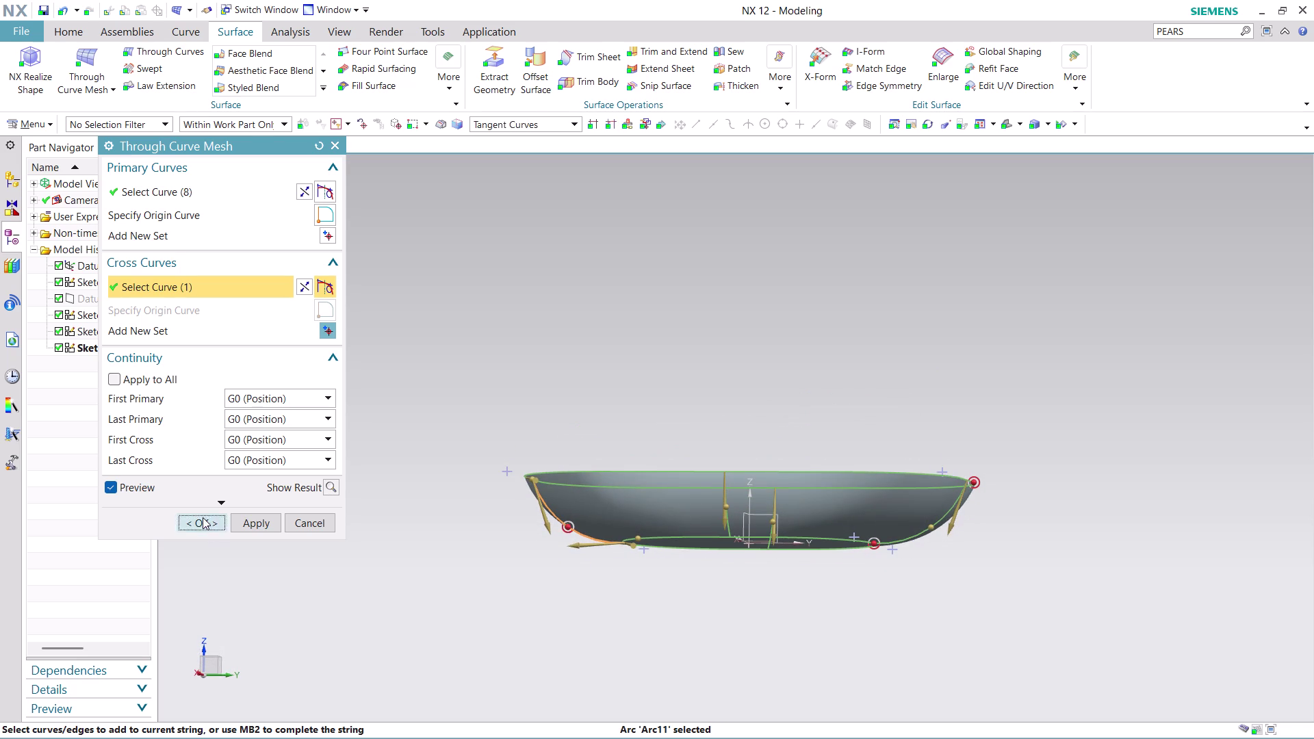
middle_drag(898, 408, 912, 471)
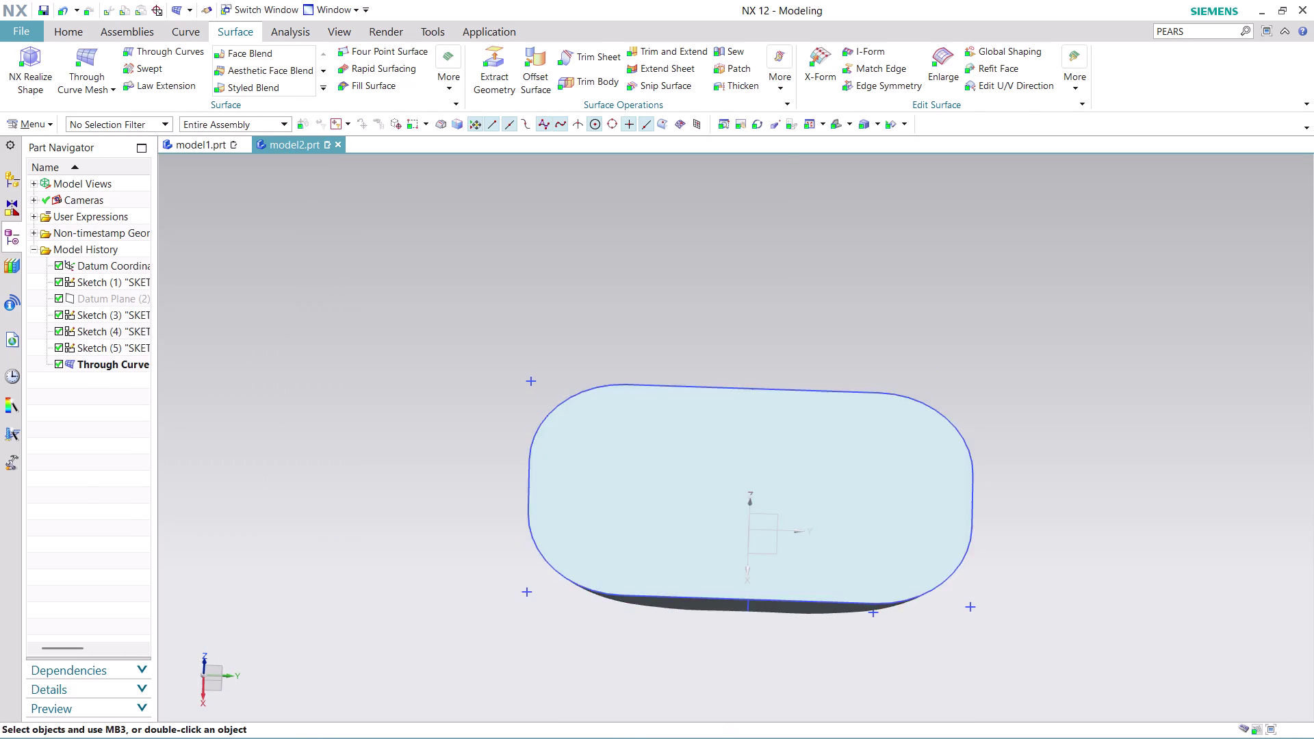
Inspect the dish body, then use Edit with Rollback on Through Curve Mesh in the Part Navigator.
scroll(down, 3)
scroll(up, 3)
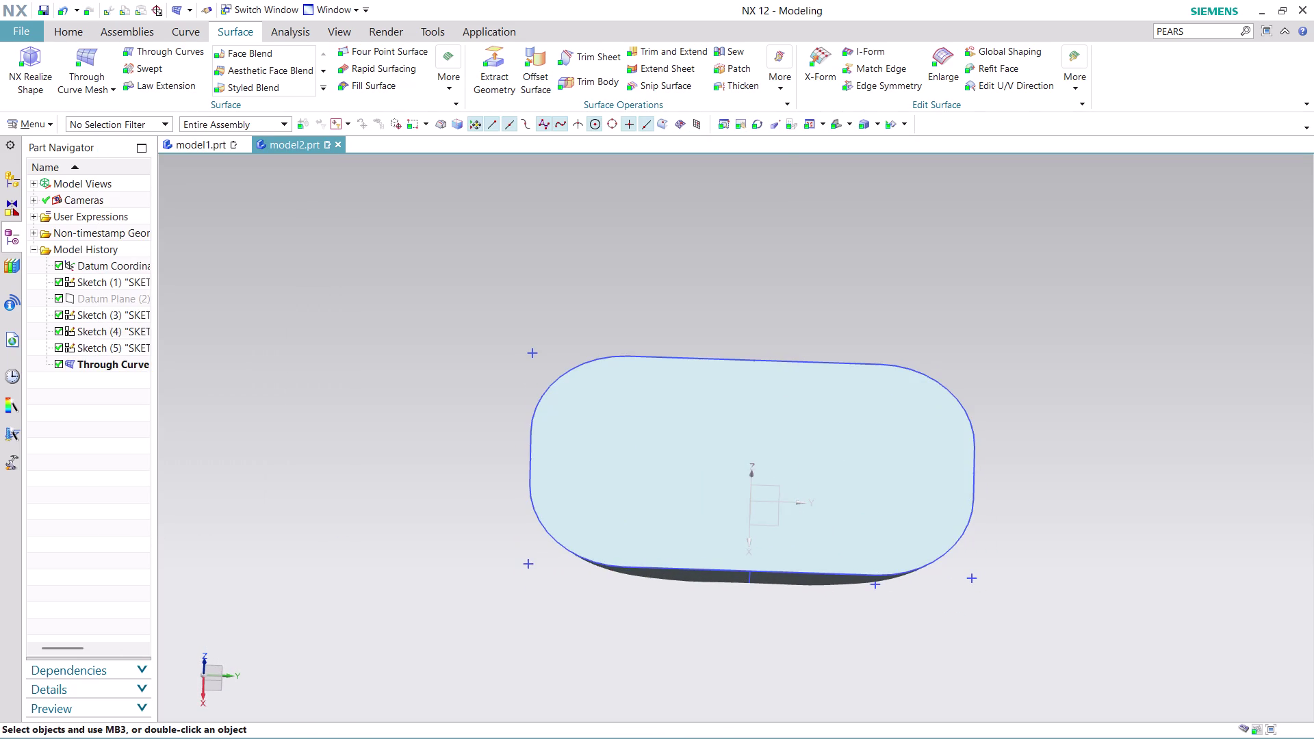
middle_drag(976, 547, 967, 481)
scroll(up, 3)
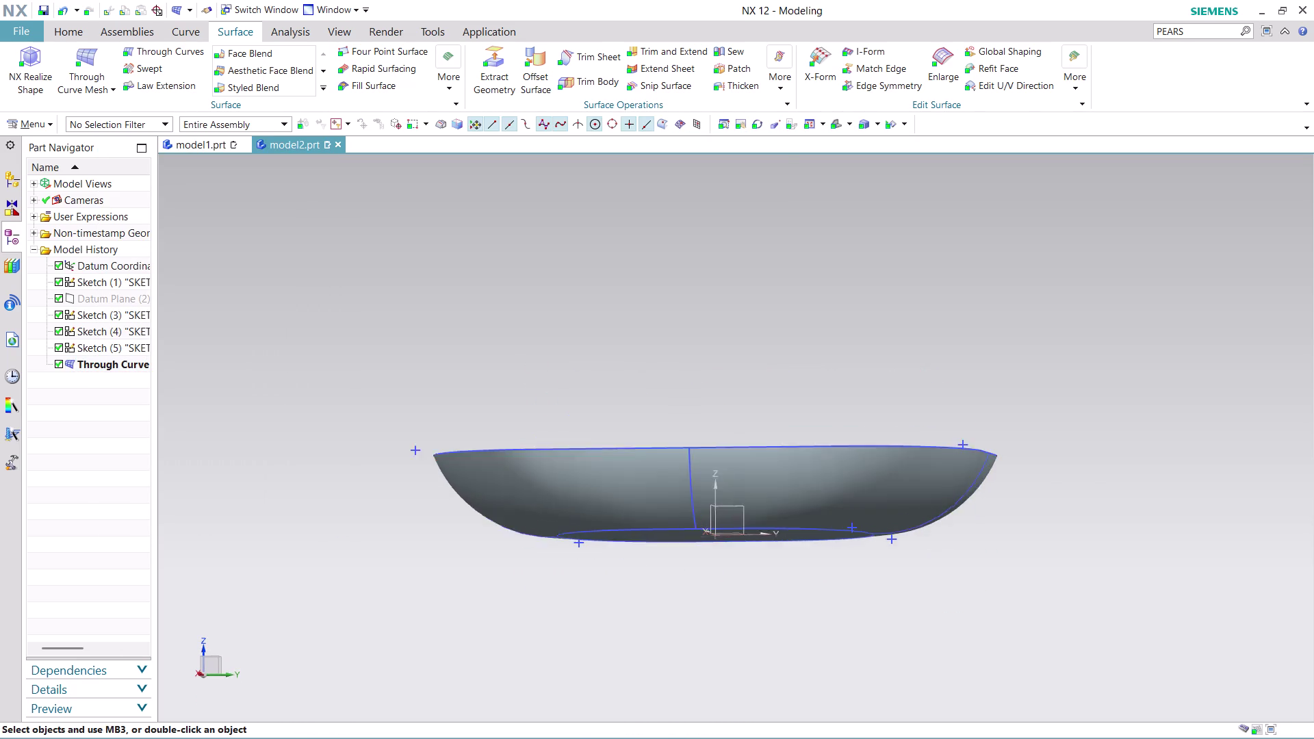
scroll(up, 3)
middle_drag(875, 486, 880, 513)
scroll(down, 3)
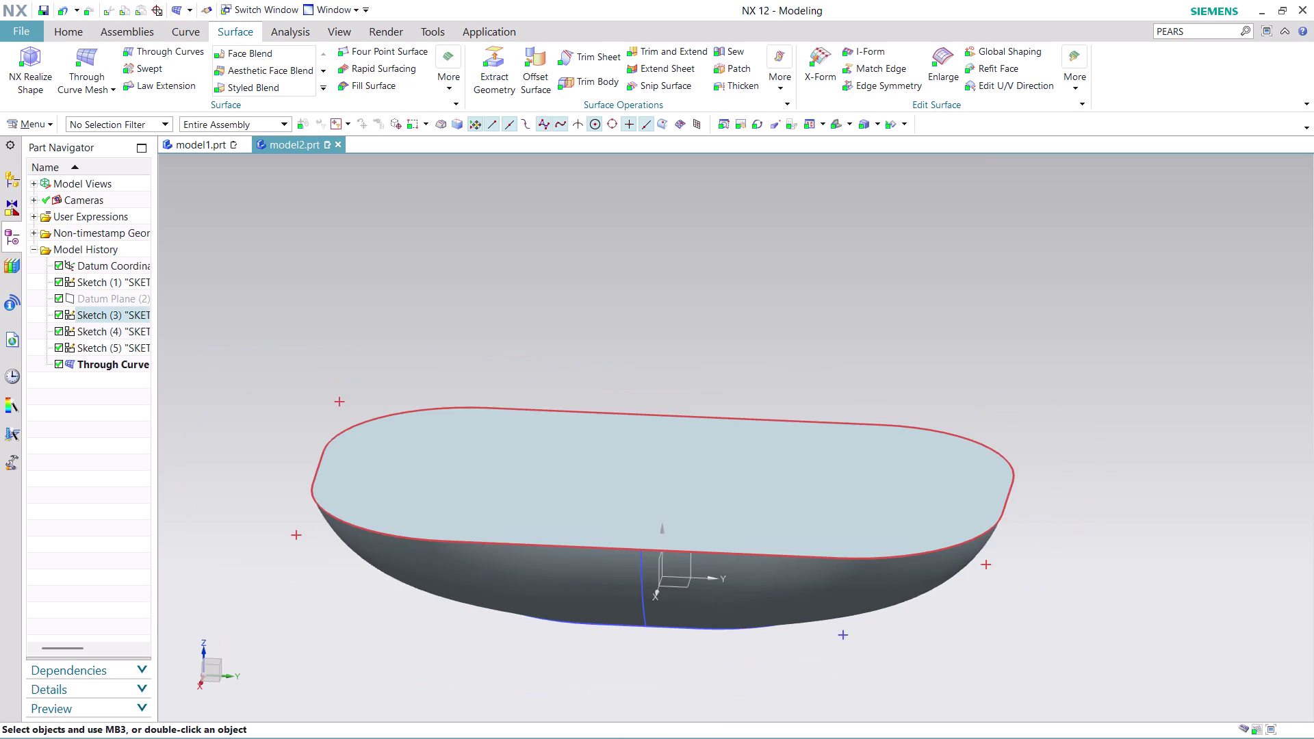
right_click(91, 368)
click(174, 436)
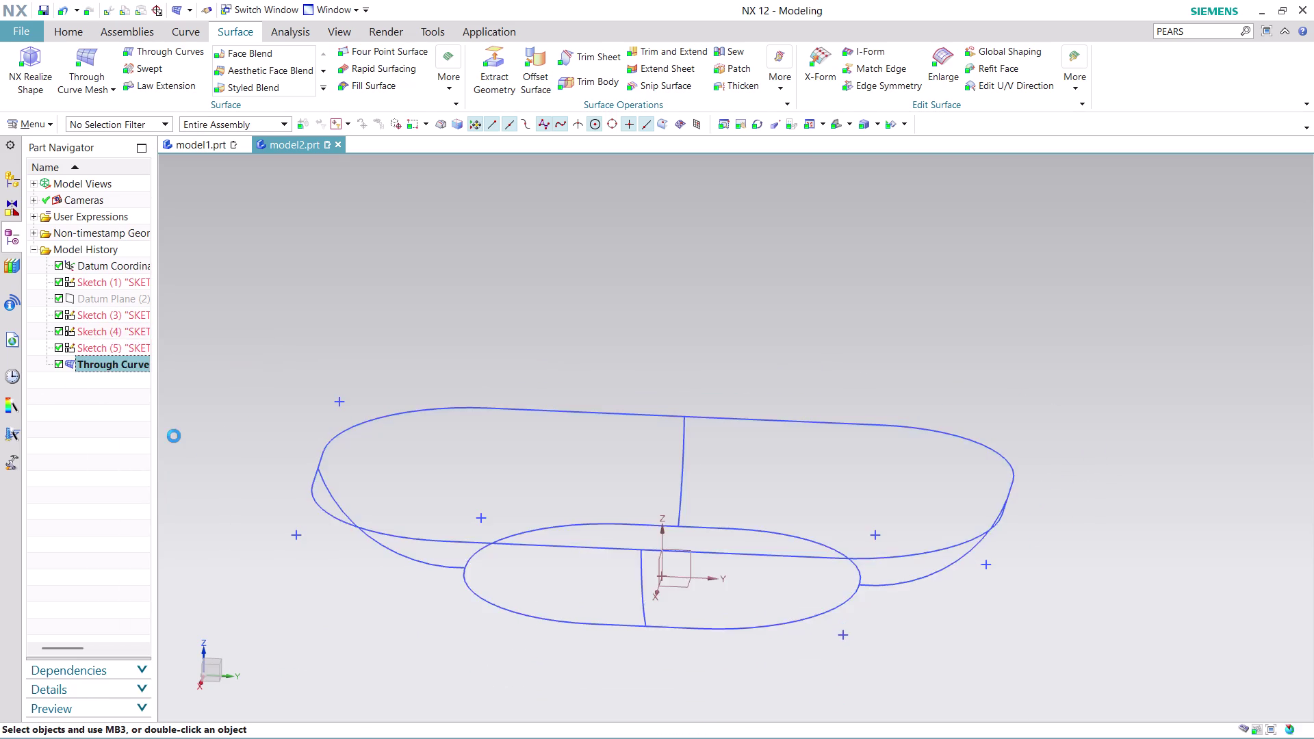
scroll(down, 3)
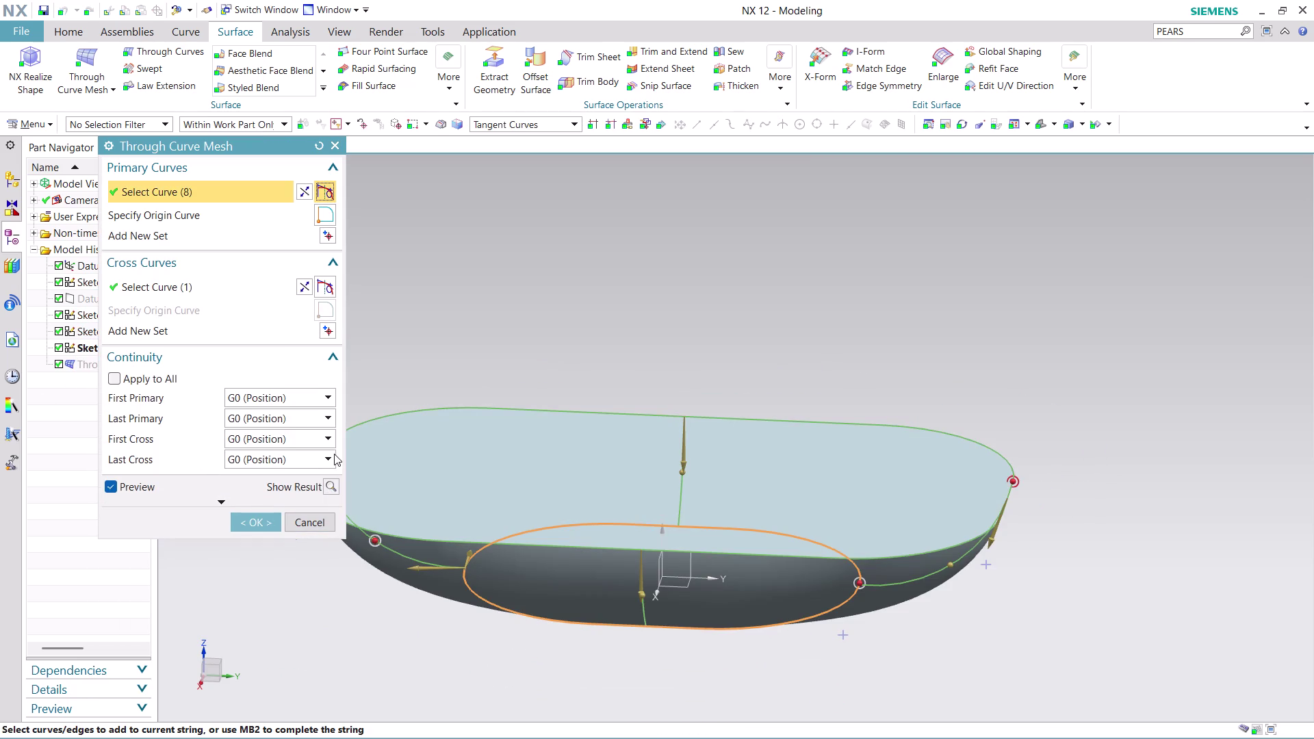
Under Settings, change Body Type from Solid to Sheet and accept the edited mesh.
click(224, 500)
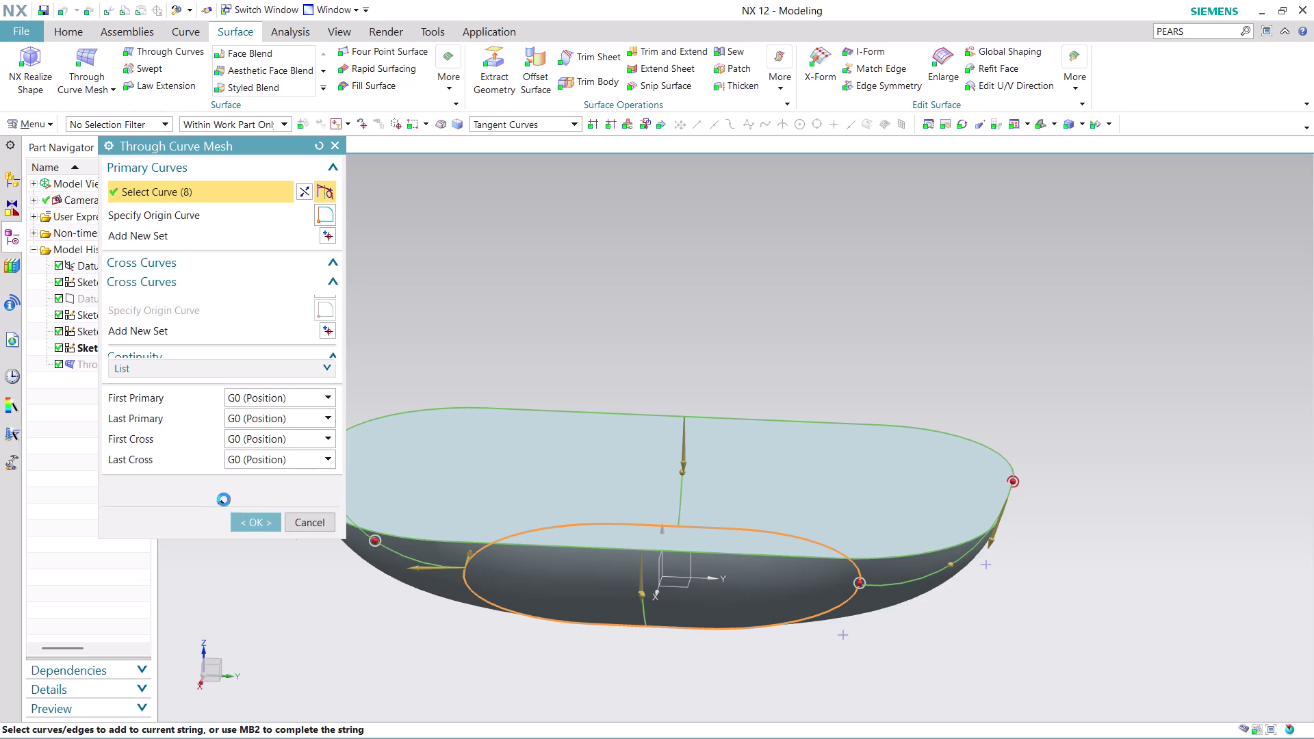
scroll(down, 3)
click(327, 566)
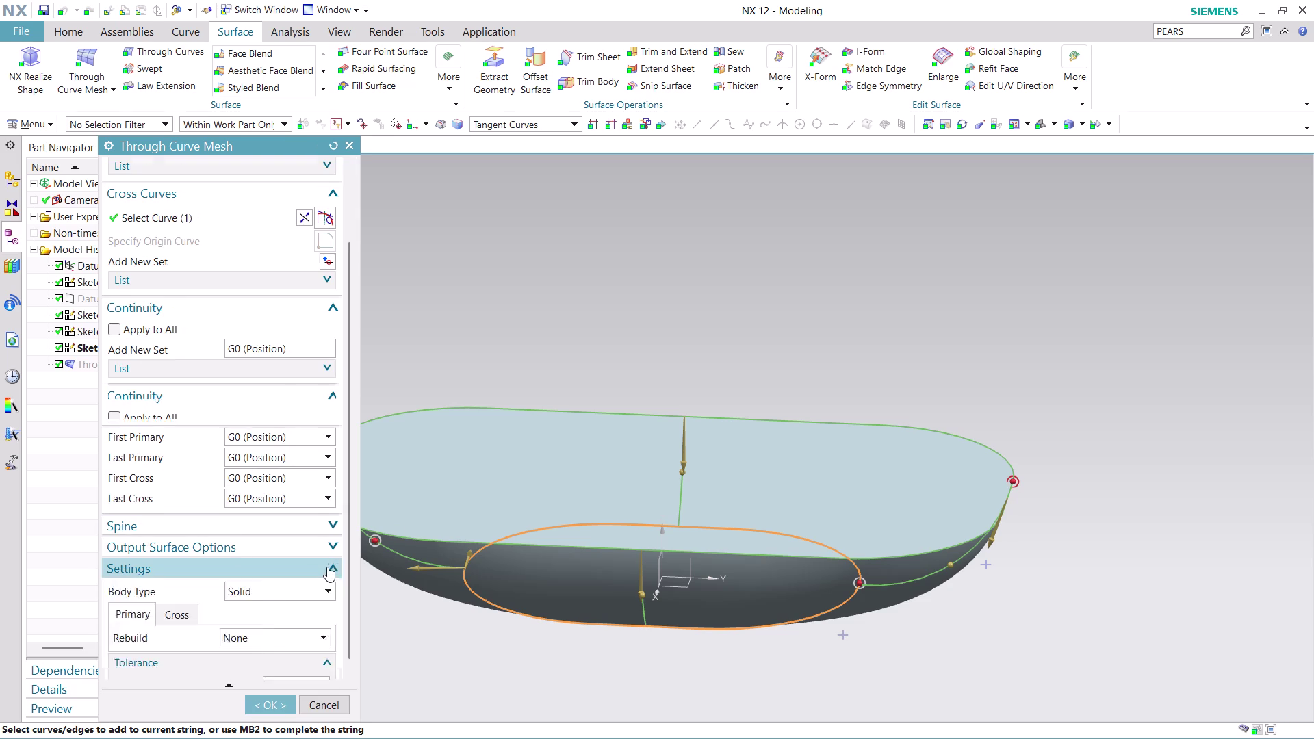
scroll(down, 3)
click(315, 477)
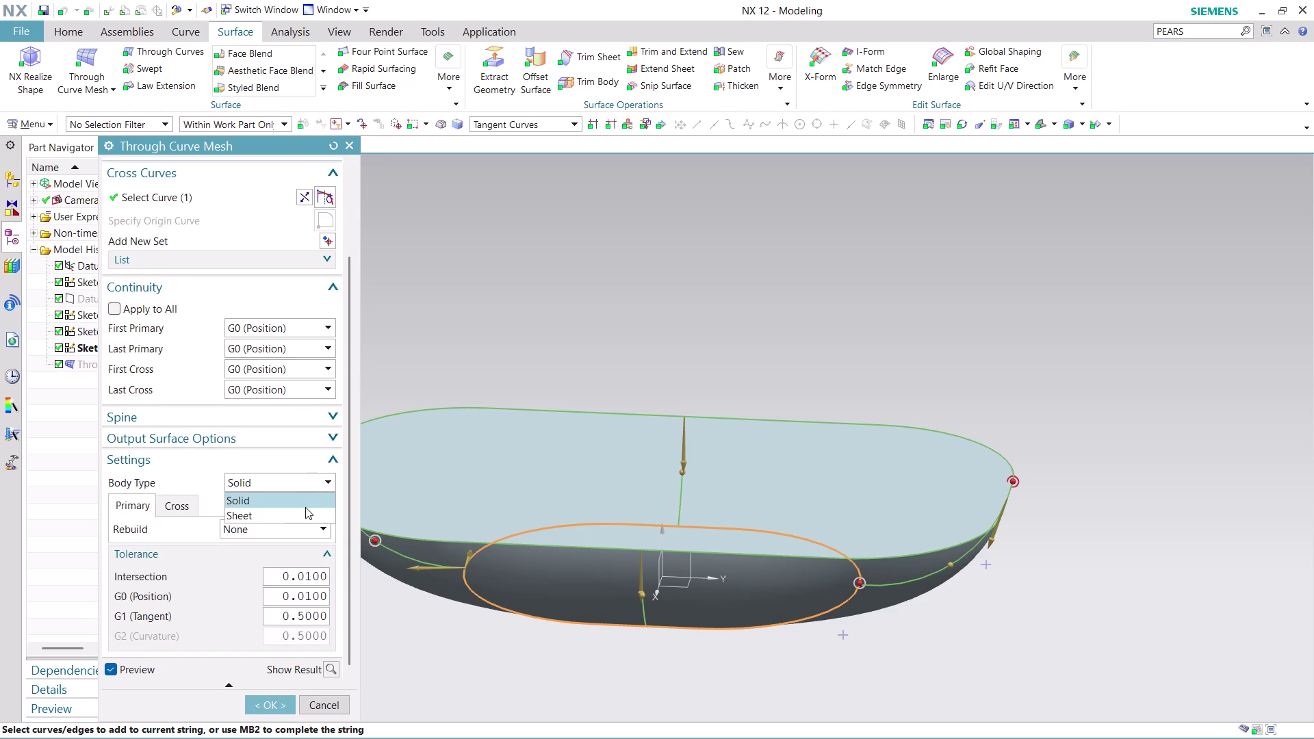
click(304, 510)
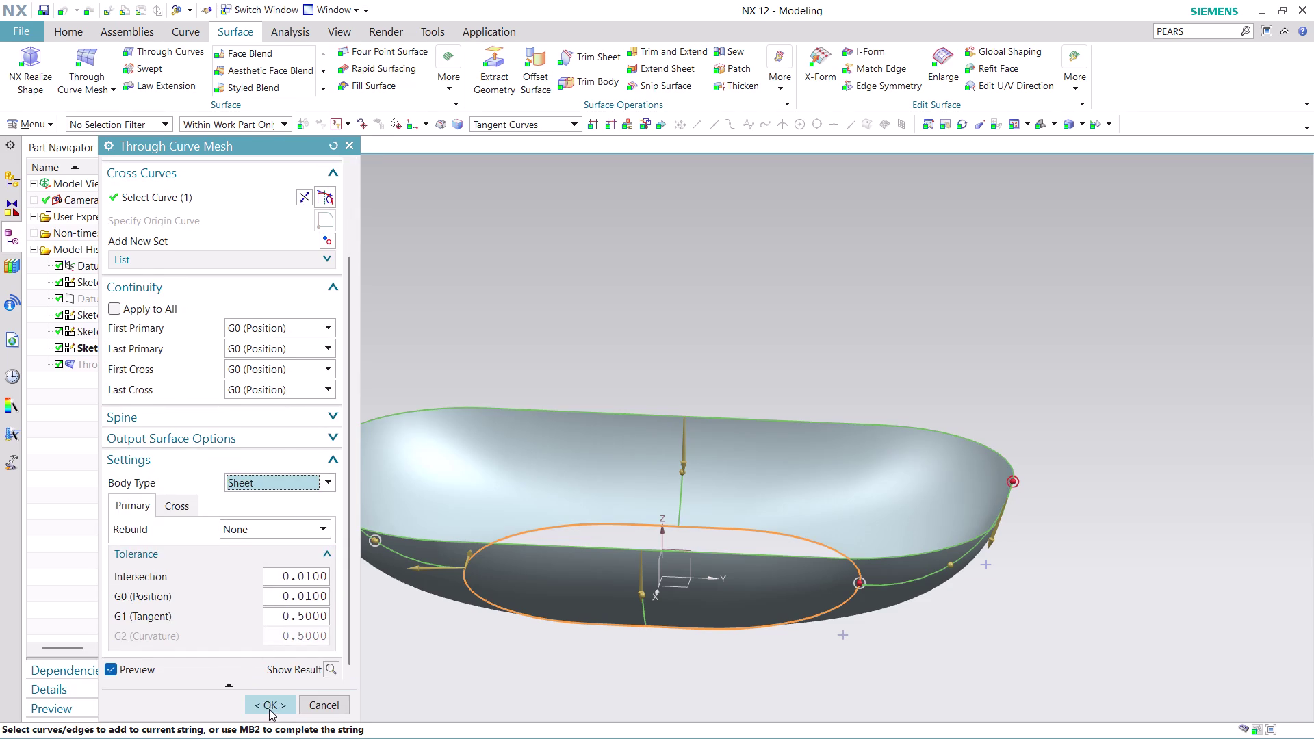
click(269, 706)
scroll(down, 3)
middle_drag(972, 488, 973, 495)
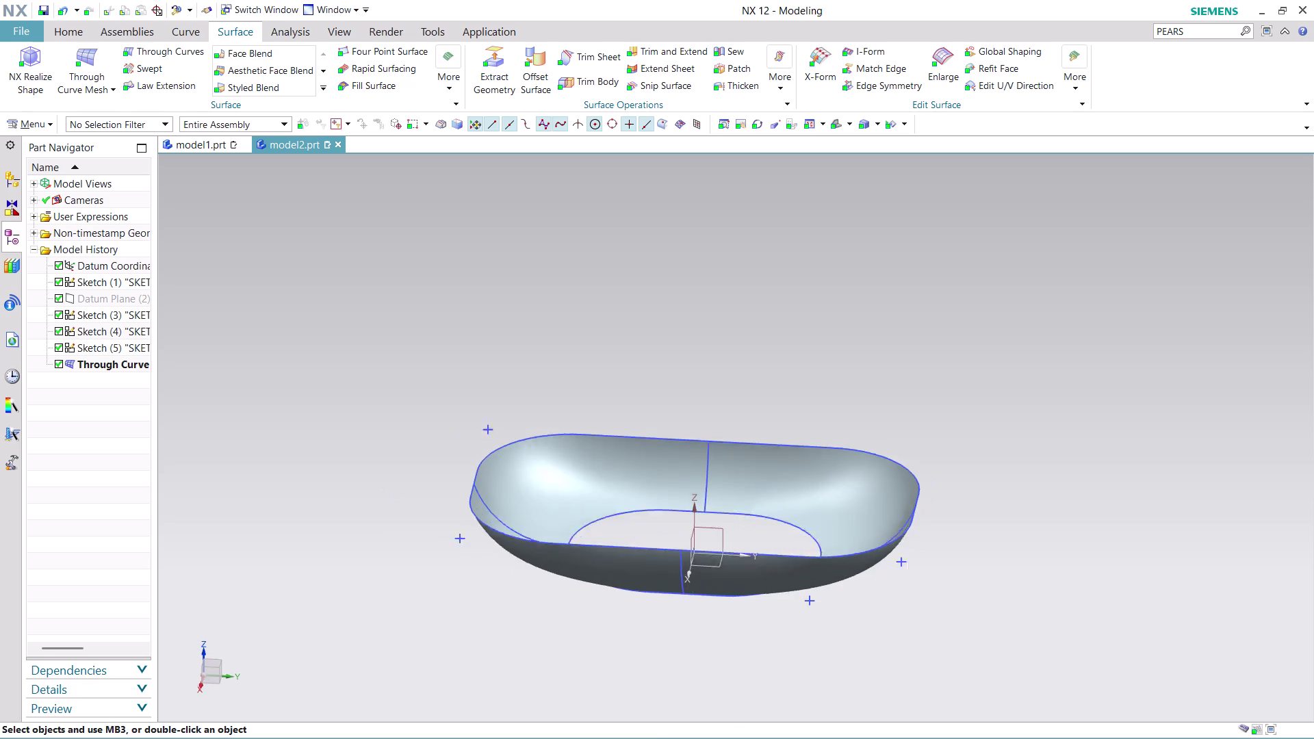
middle_drag(973, 496, 954, 369)
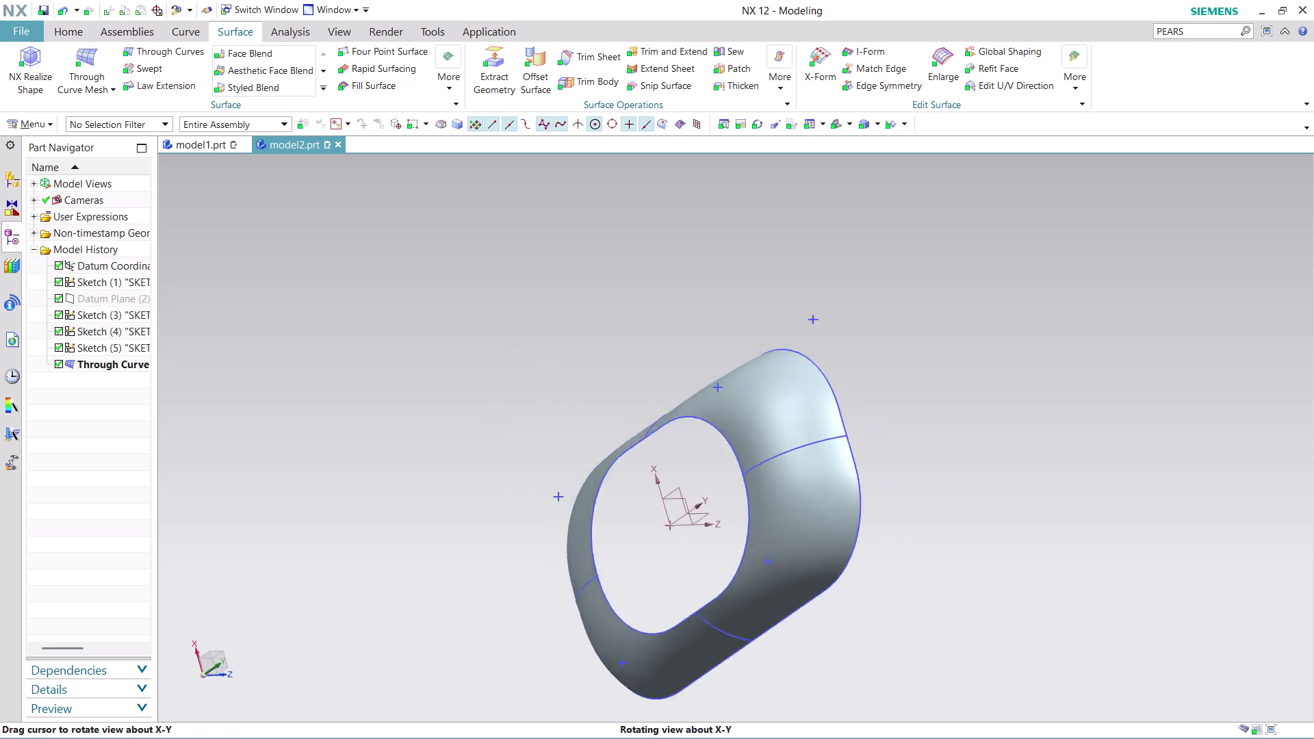
middle_drag(954, 369, 696, 536)
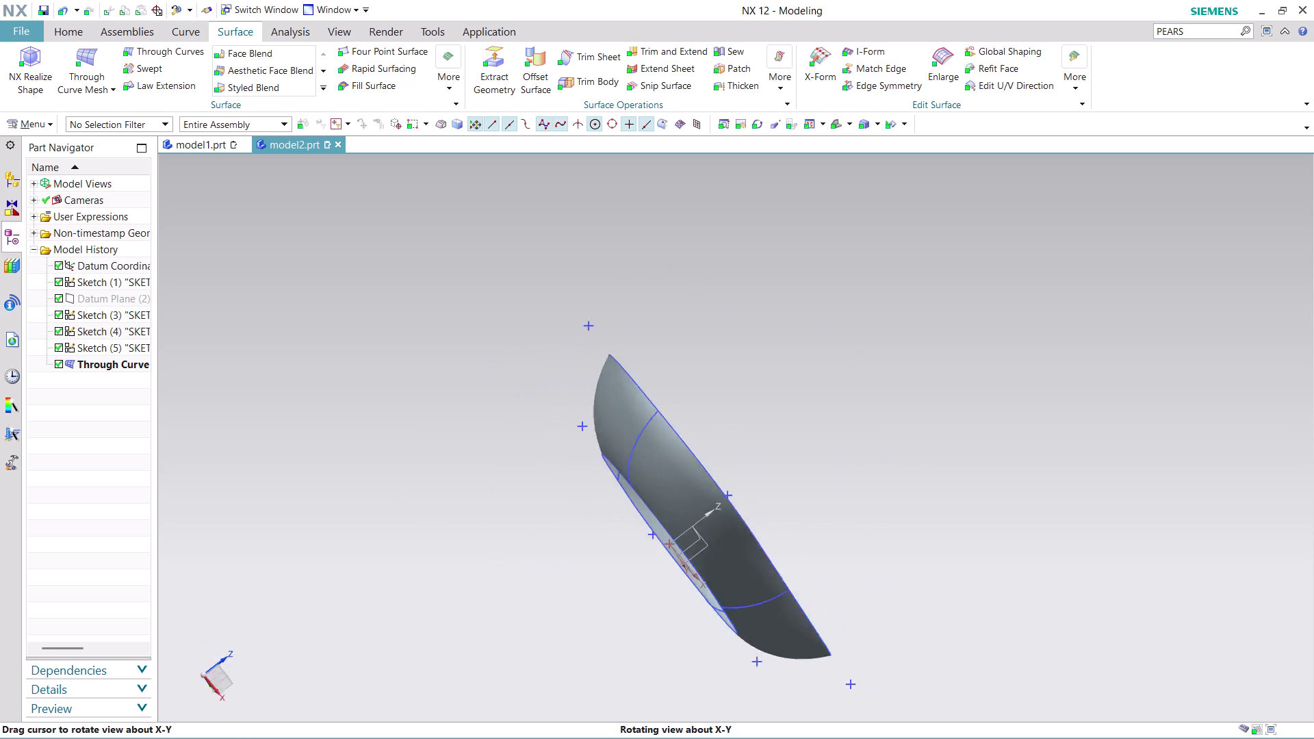
middle_drag(696, 536, 828, 641)
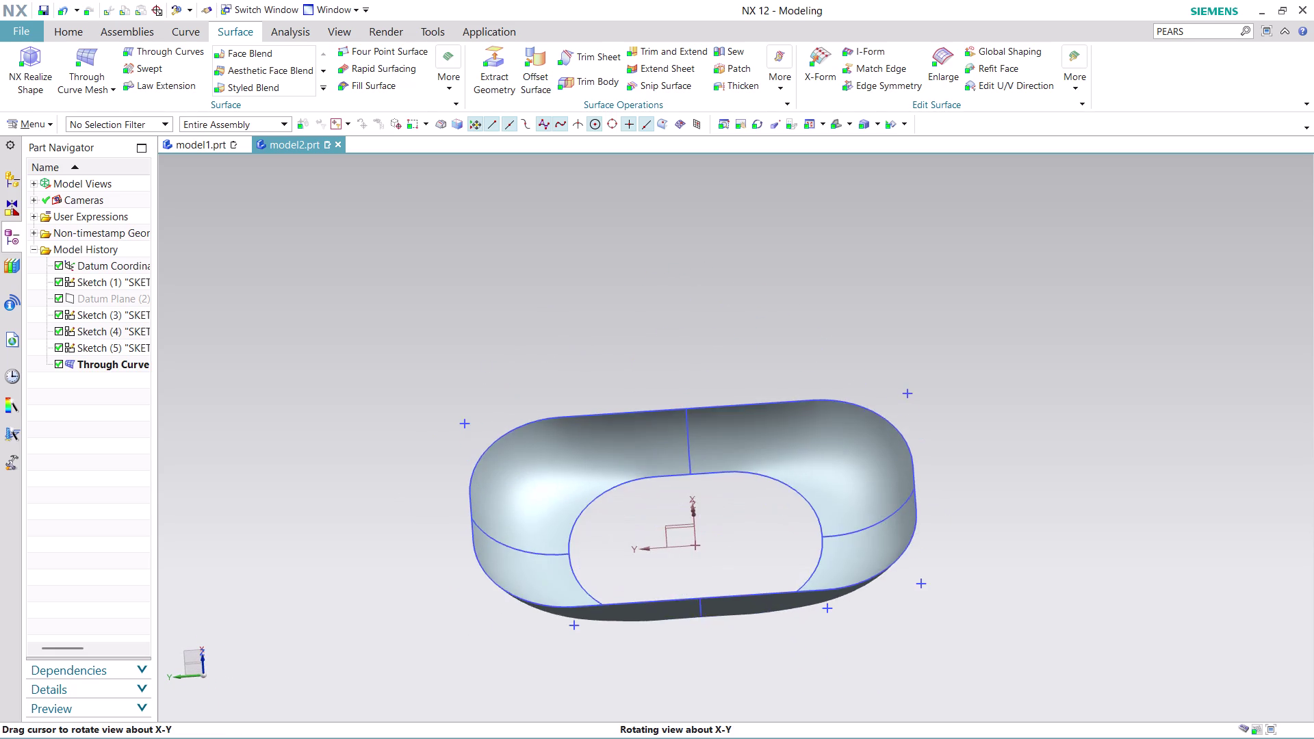
middle_drag(828, 641, 830, 644)
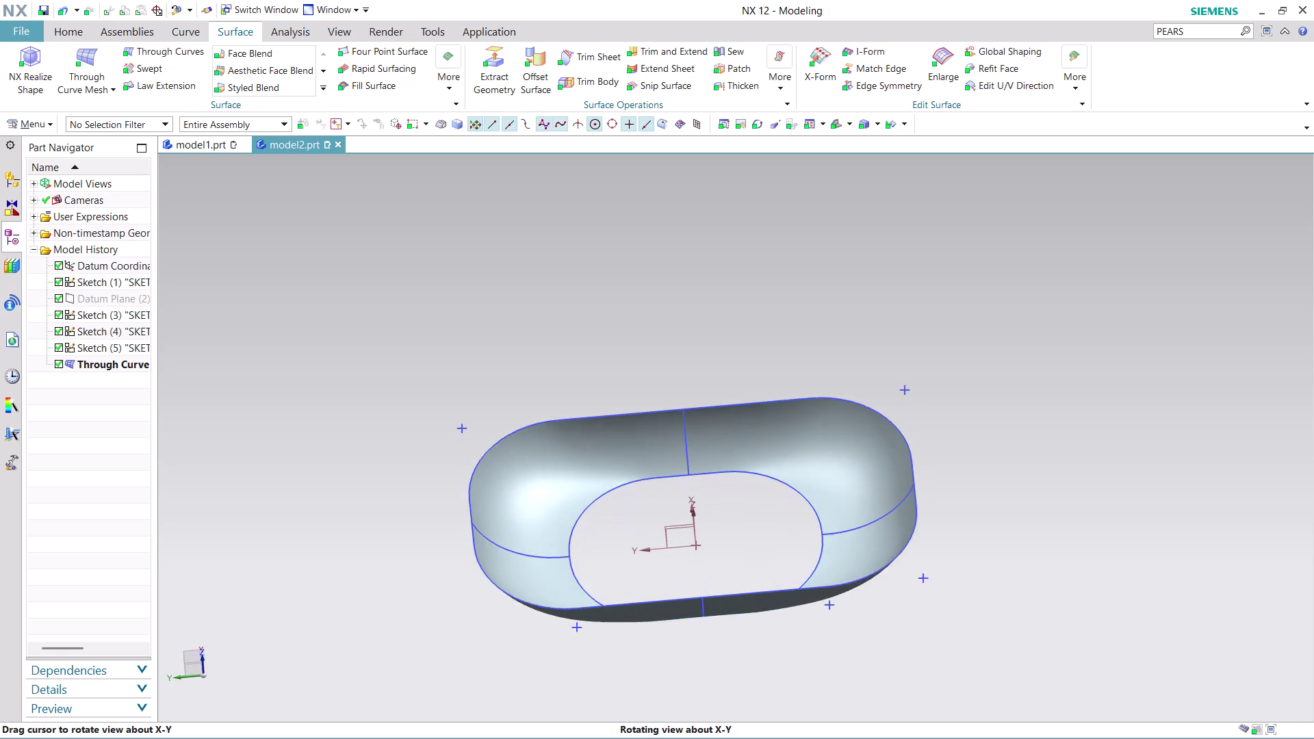
middle_drag(829, 643, 831, 652)
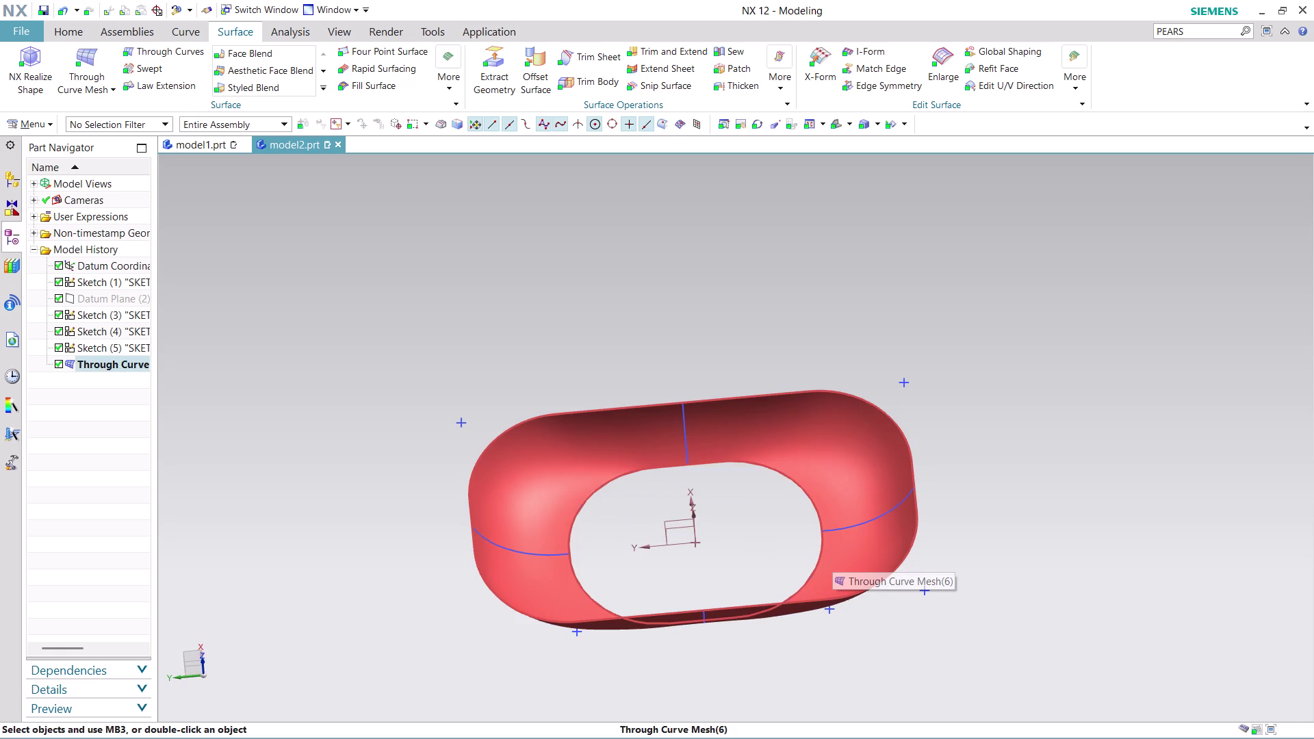